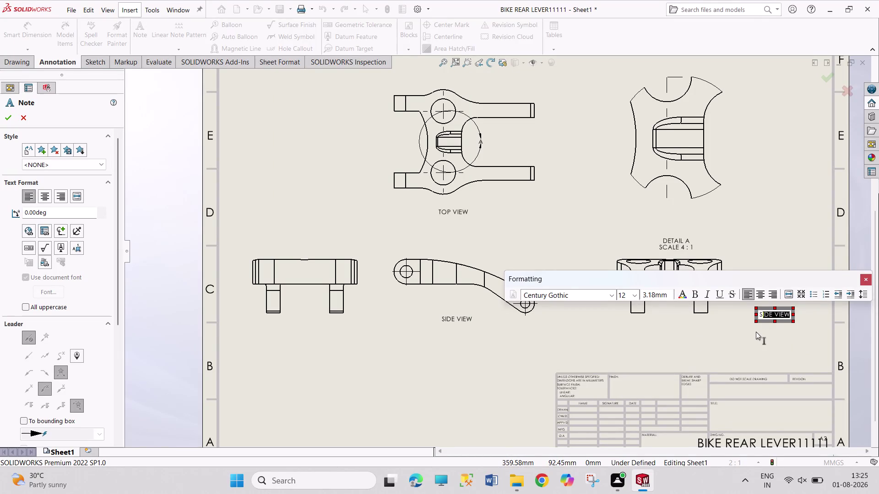
Replace SIDE with BACK SIDE in the lower-right note so it reads BACK SIDE VIEW.
click(787, 316)
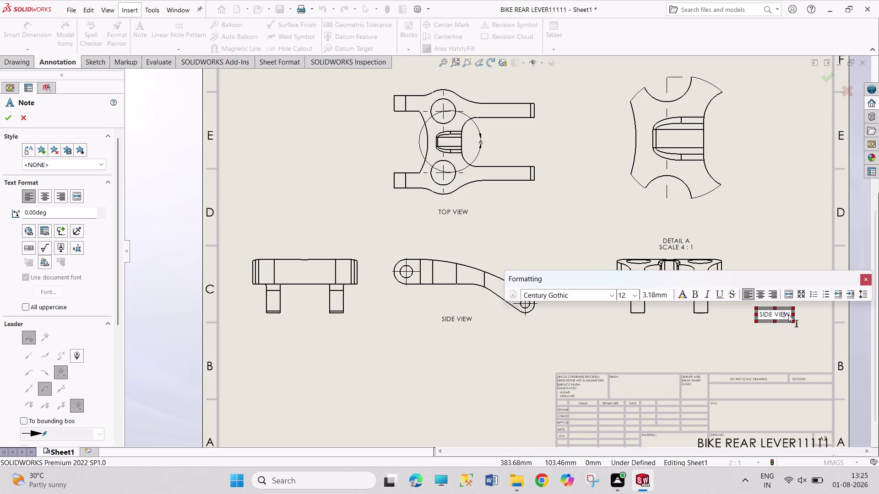
drag(789, 315, 775, 314)
click(774, 315)
drag(772, 315, 755, 314)
text(BAC)
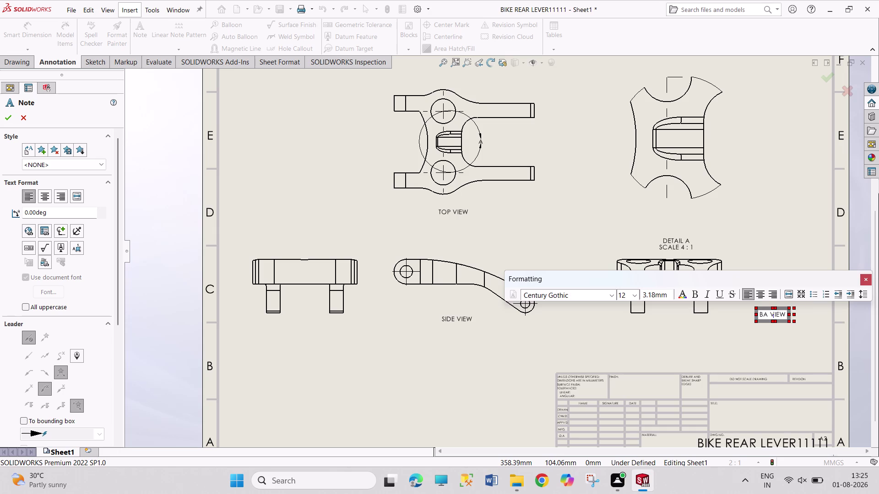
text(K)
key(space)
text(SI)
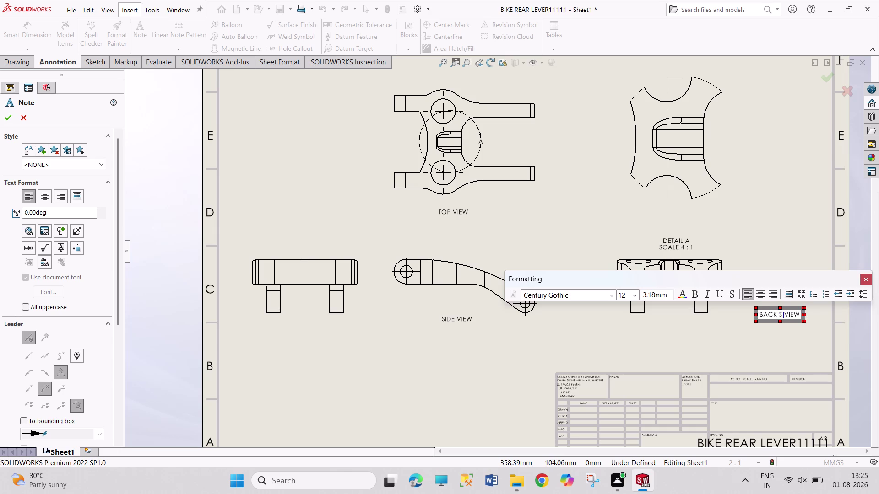
text(DE)
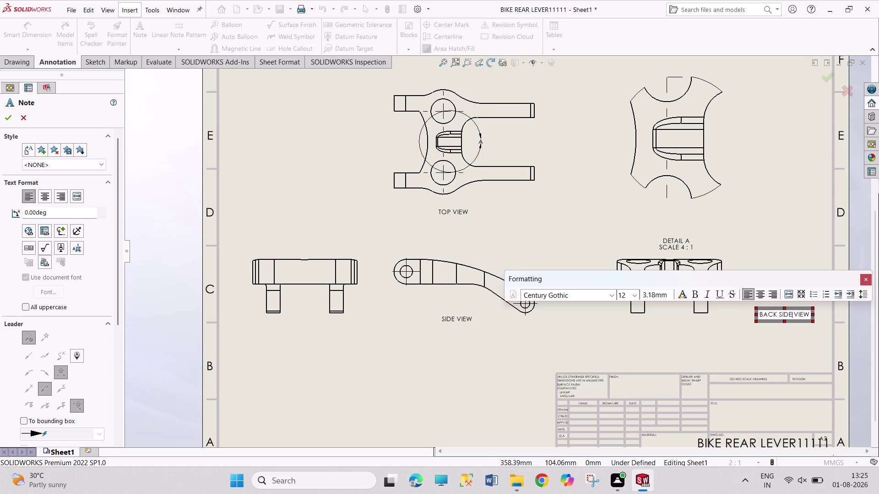
click(301, 334)
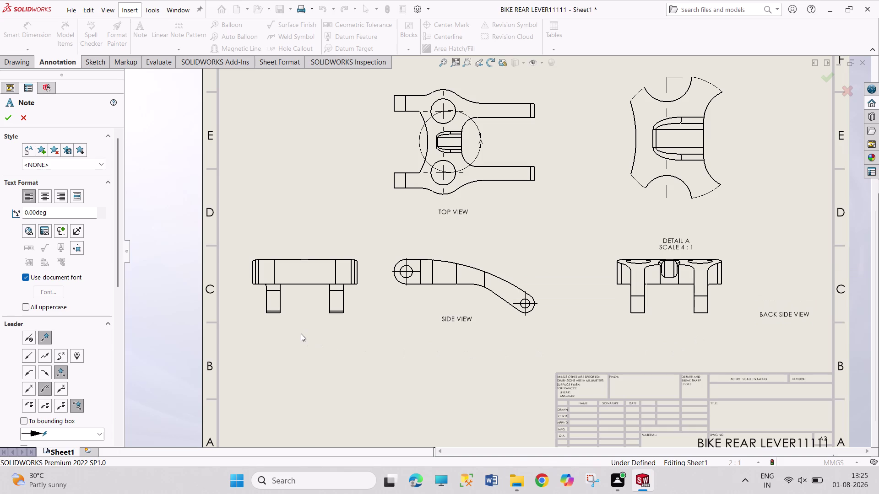
Change the note under the lower-left view to read FRONT VIEW.
click(296, 330)
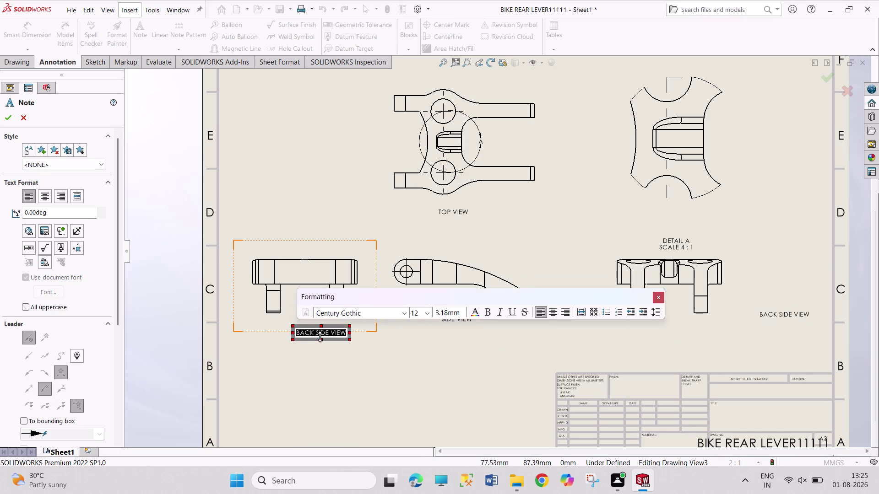
drag(326, 332, 291, 333)
drag(328, 331, 286, 337)
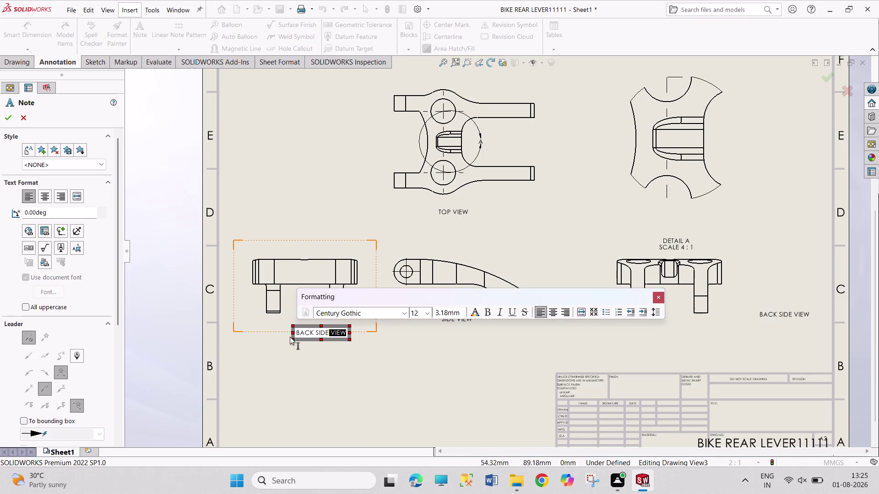
drag(327, 332, 291, 333)
text(FRON)
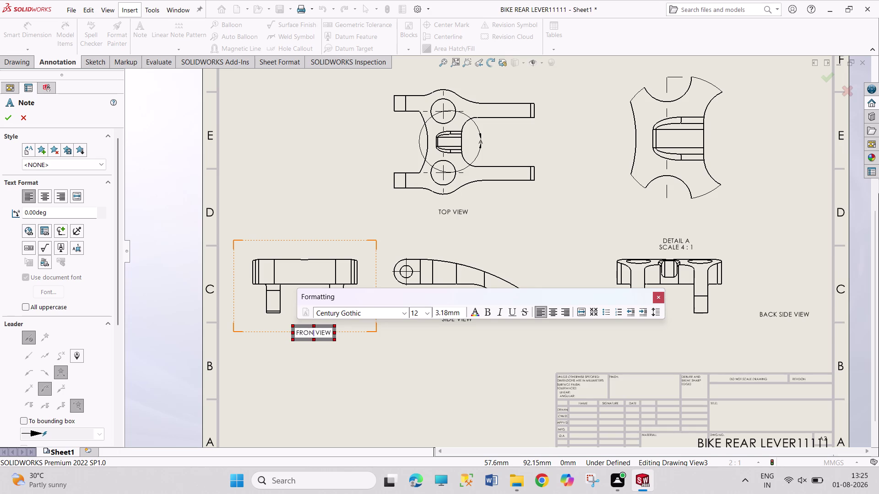
text(T)
click(708, 331)
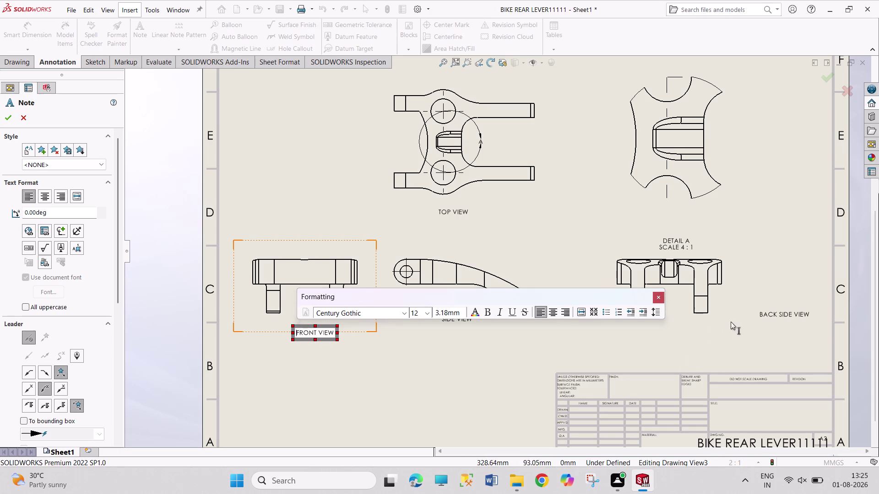
Delete the BACK SIDE VIEW note and the leftover note at the right.
right_click(780, 316)
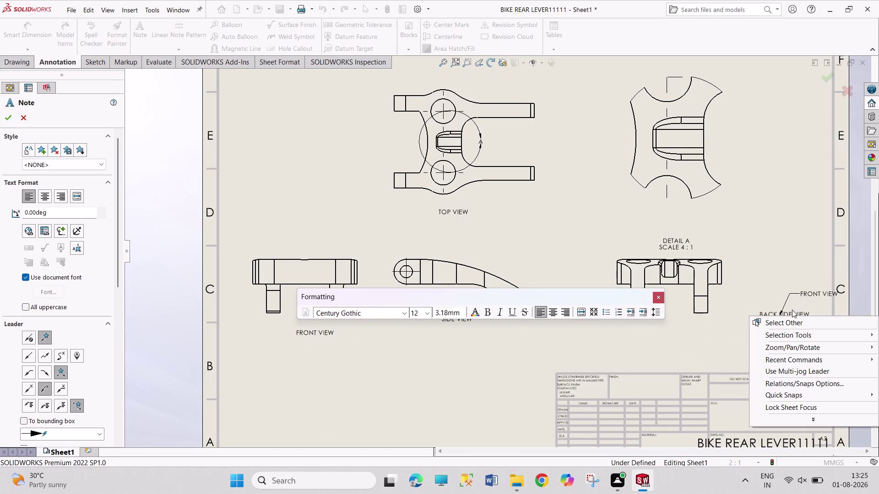
click(781, 292)
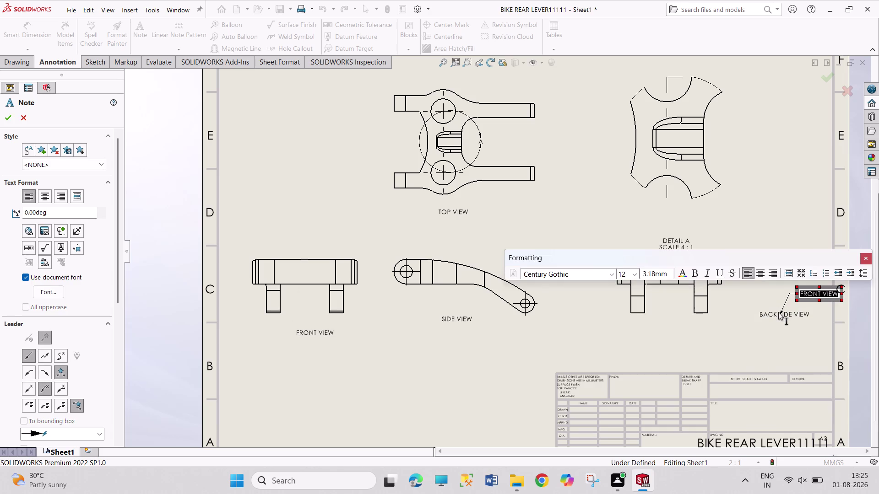
key(Escape)
key(Escape)
right_click(806, 295)
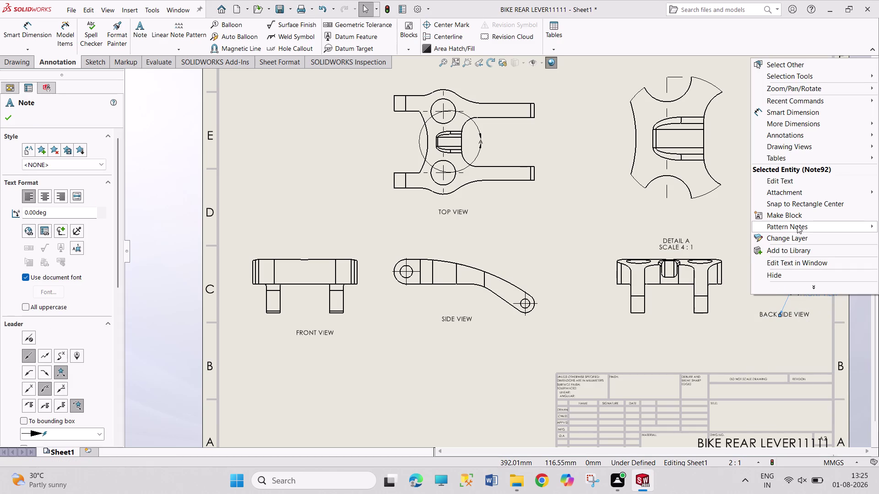
click(779, 312)
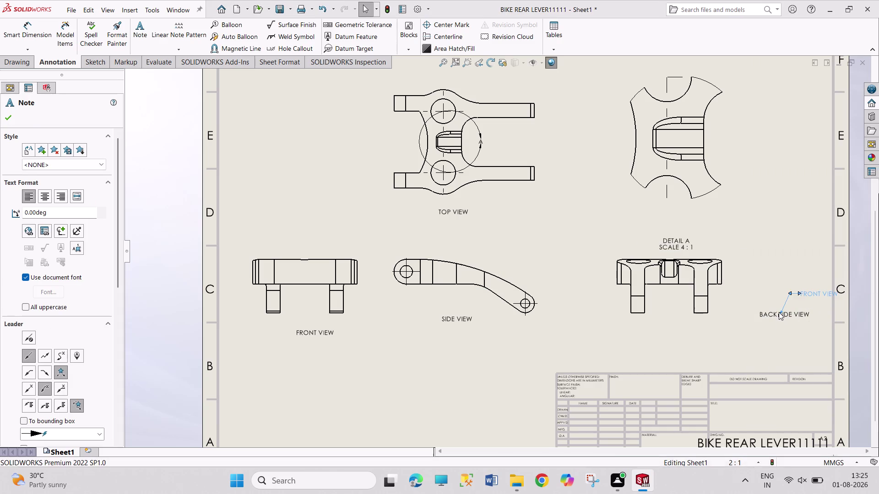
key(Delete)
click(809, 294)
key(Delete)
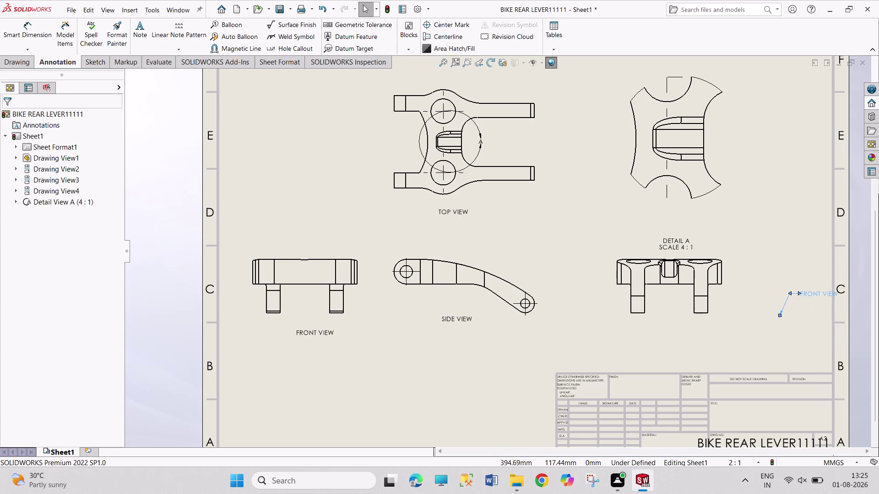
Delete the stray FRONT VIEW note and the back projected view, confirming with Yes.
key(Delete)
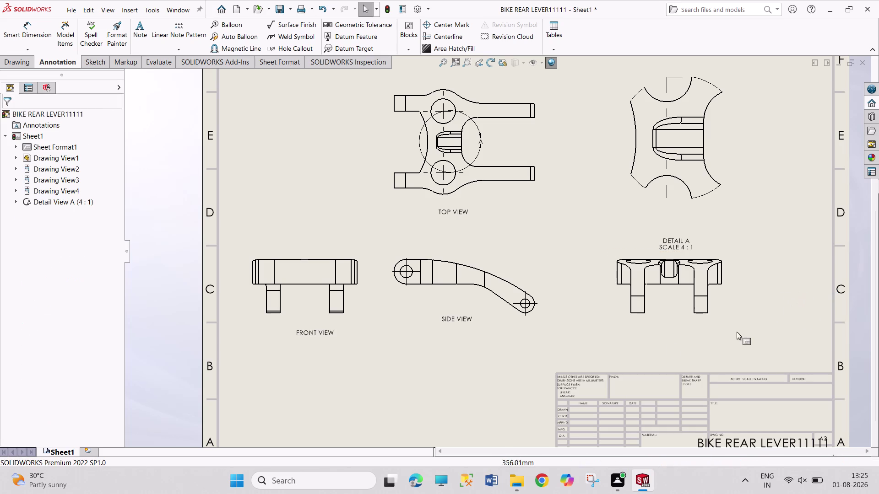
click(701, 278)
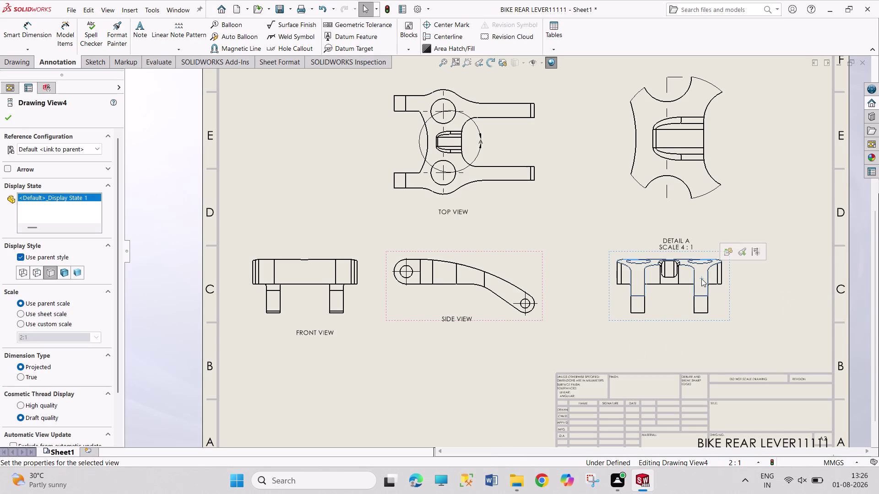
key(Delete)
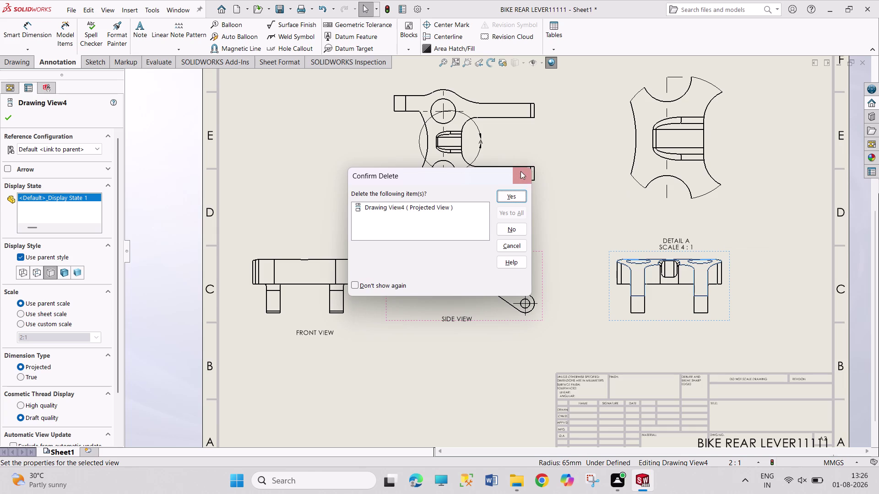
click(516, 197)
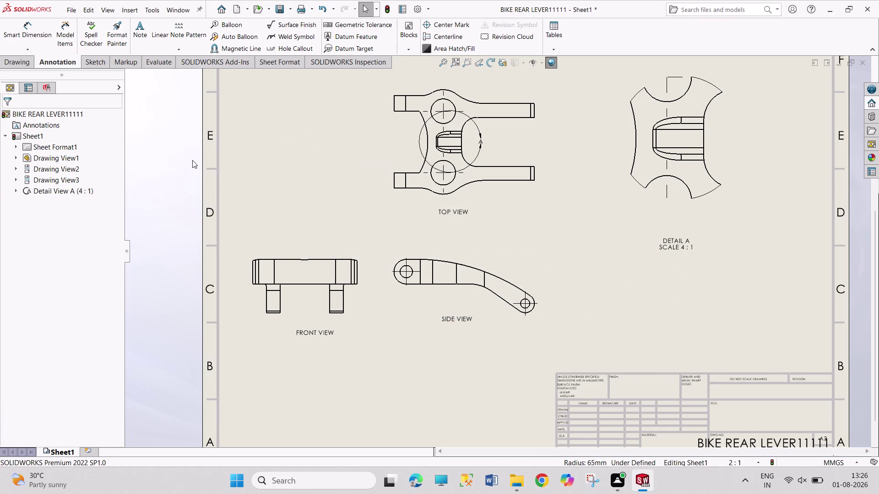
Drag Detail View A down into the open lower-right area of the sheet.
click(660, 162)
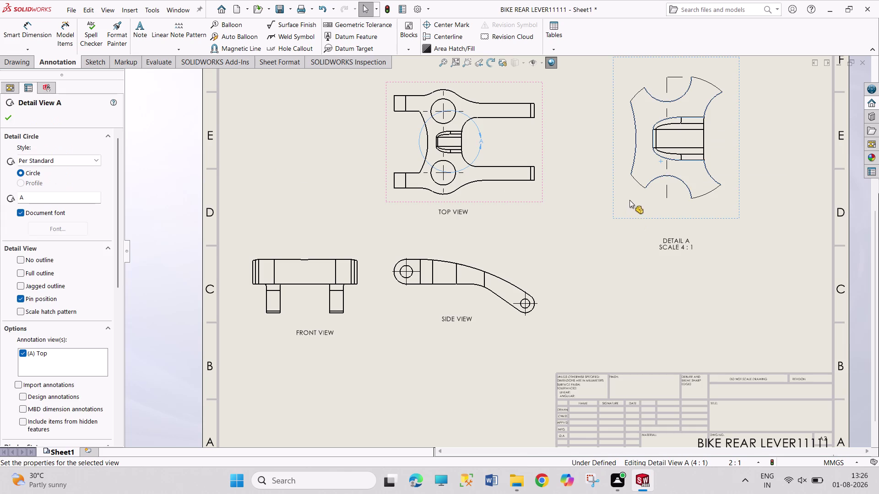
drag(613, 216, 637, 335)
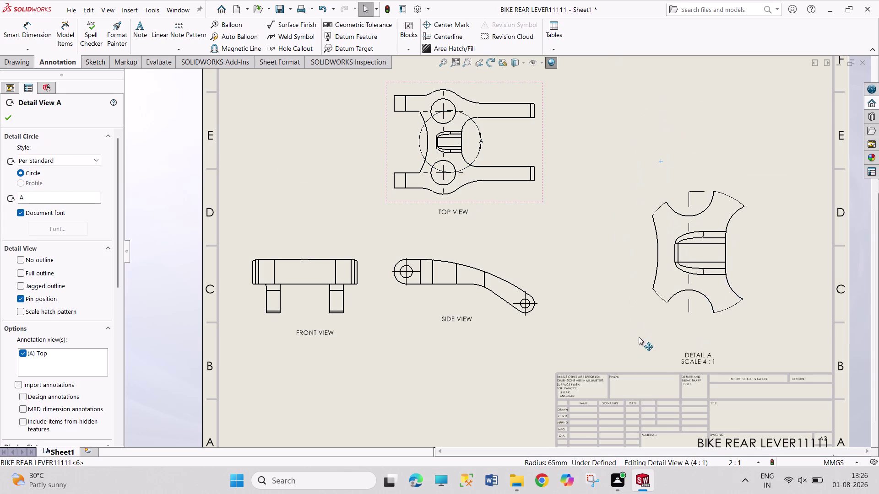
drag(637, 334, 637, 325)
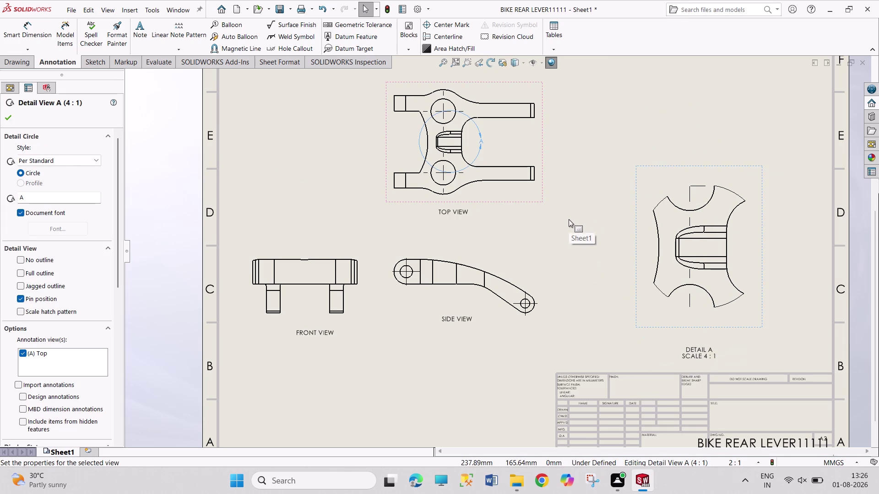
click(569, 219)
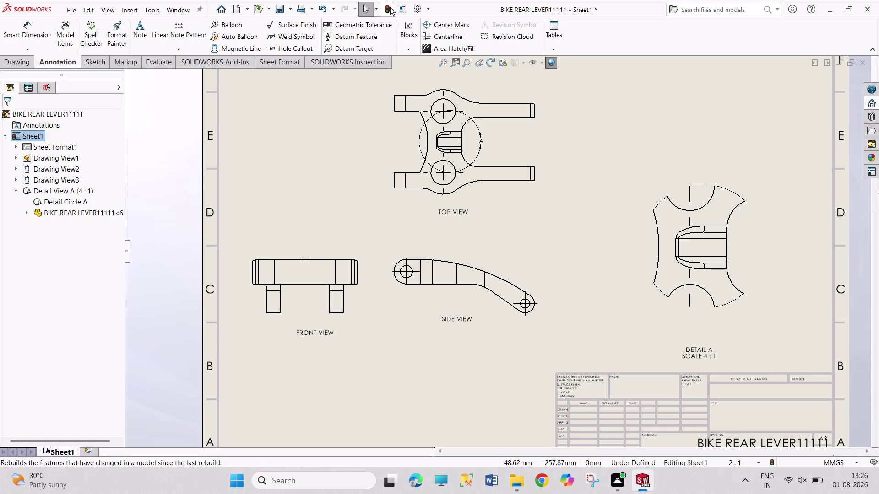
click(21, 62)
click(46, 35)
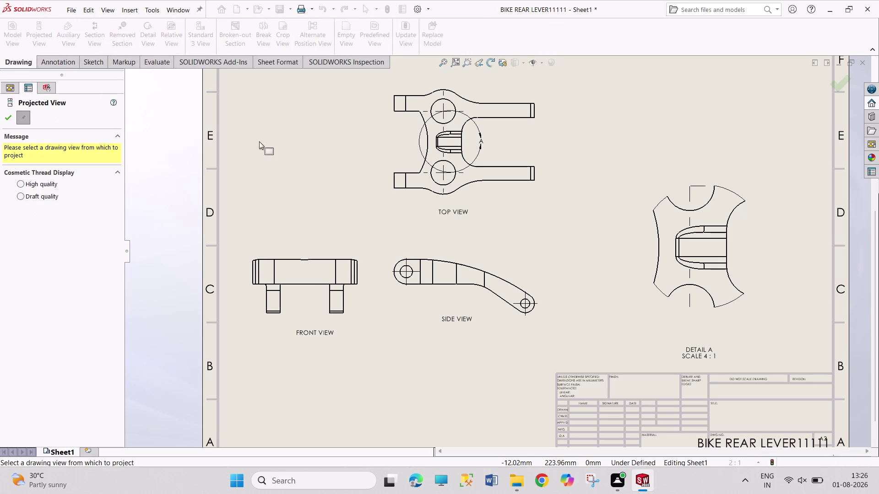
Project an isometric view from the top view and place it as Drawing View6.
click(505, 144)
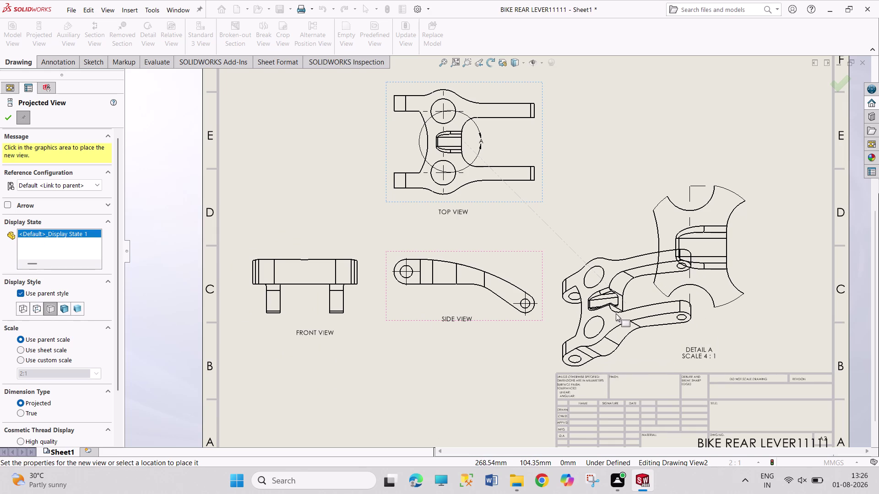
click(616, 313)
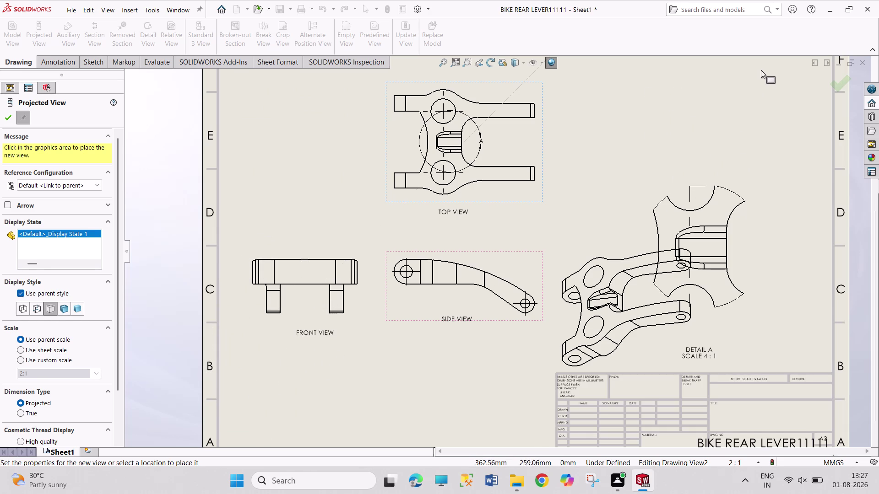
scroll(up, 3)
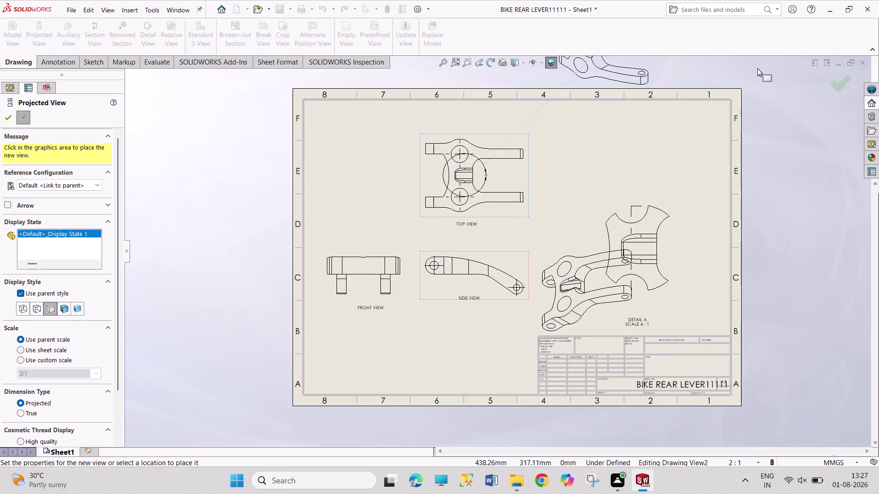
scroll(up, 3)
scroll(up, 3)
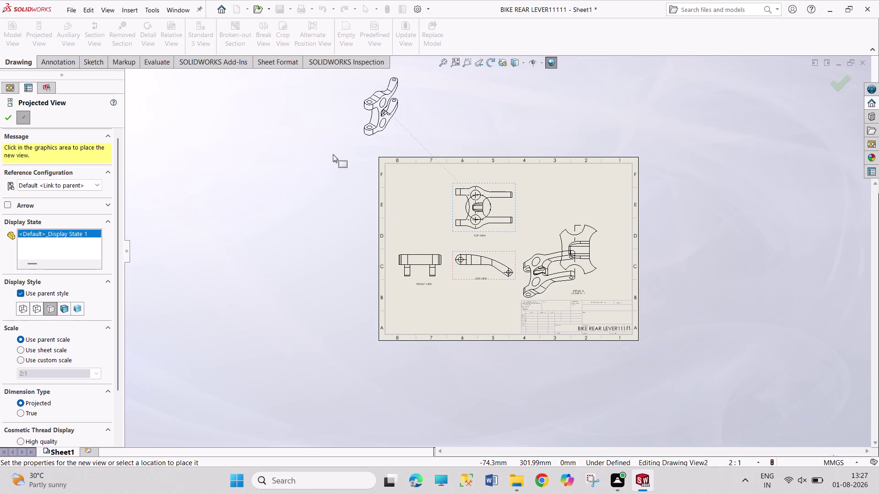
key(Escape)
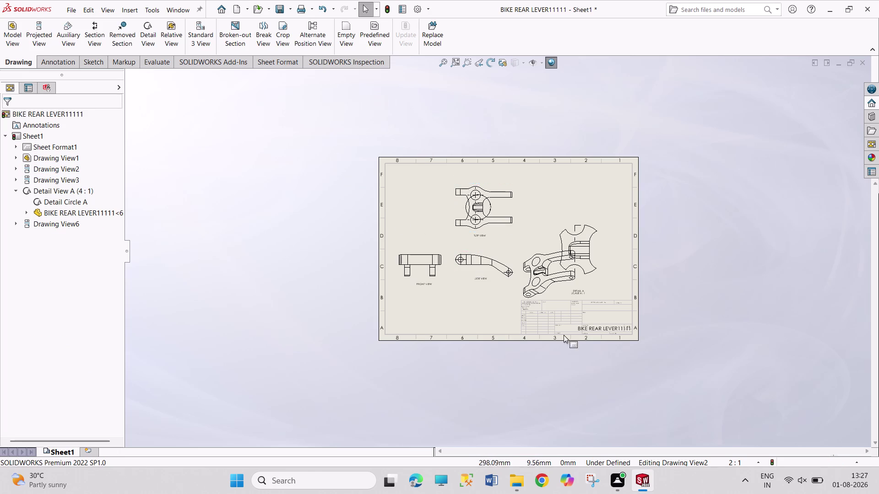
Move the isometric view to the top-right corner with Detail A clear below it.
scroll(down, 3)
click(535, 243)
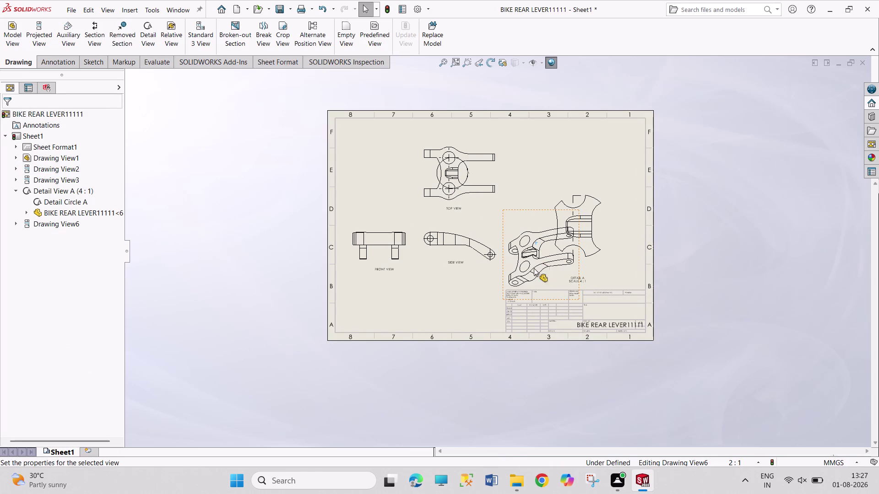
drag(506, 288, 537, 205)
drag(503, 266, 550, 167)
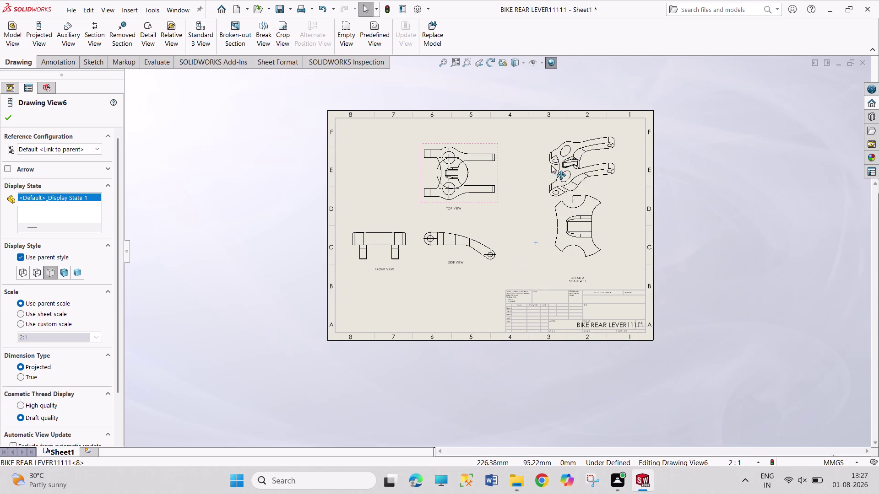
drag(550, 167, 544, 168)
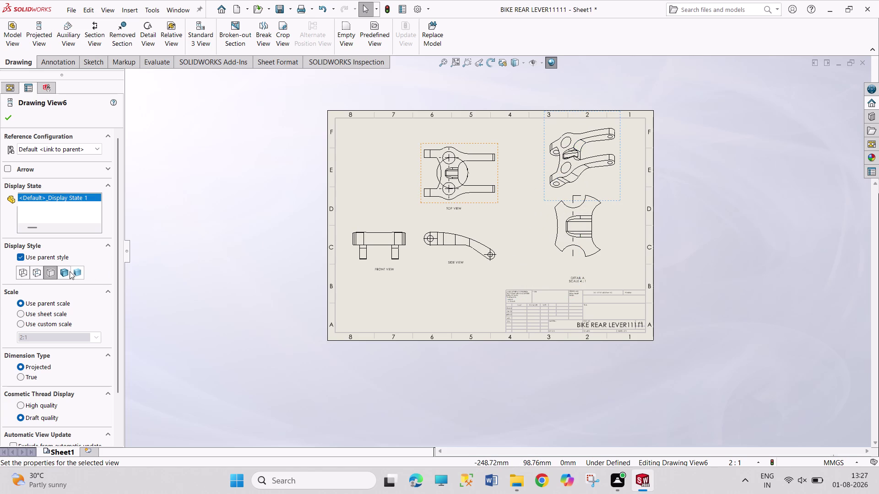
Set the isometric view's display style to Shaded With Edges.
click(66, 272)
click(247, 301)
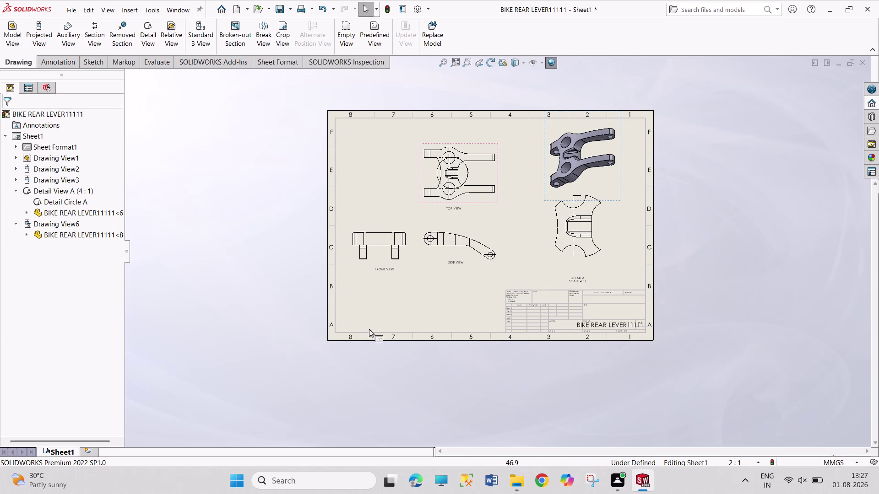
key(Escape)
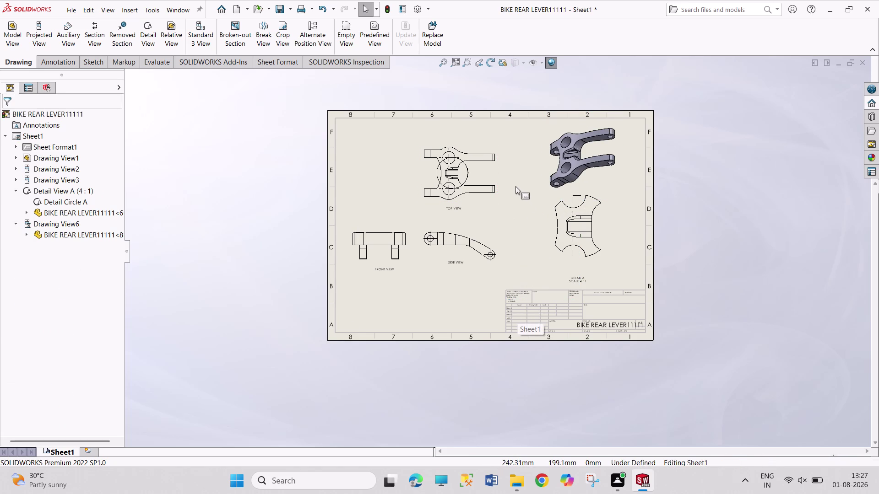
scroll(down, 3)
scroll(down, 3)
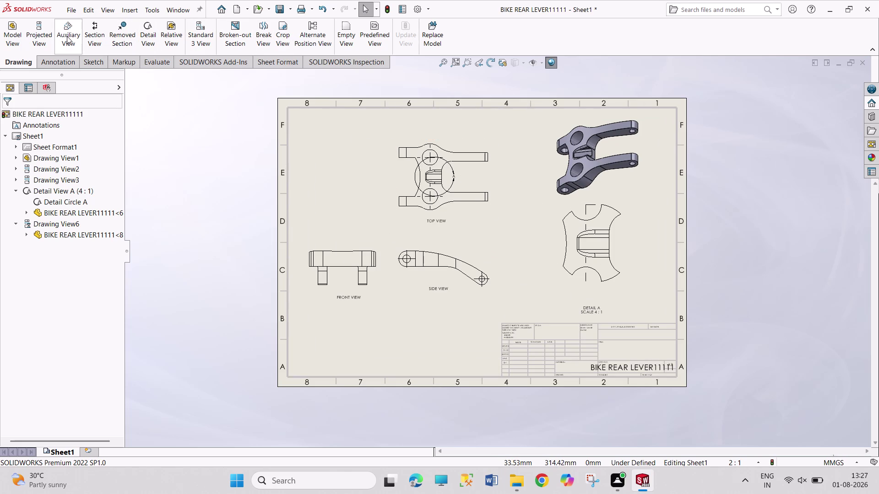
click(48, 60)
Dimension the upper arm's end edge on the top view as 5.00.
click(35, 35)
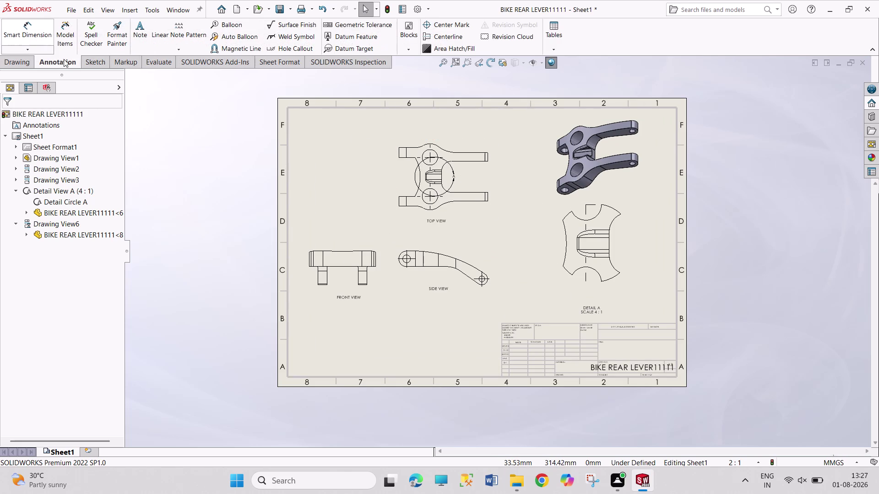
scroll(down, 3)
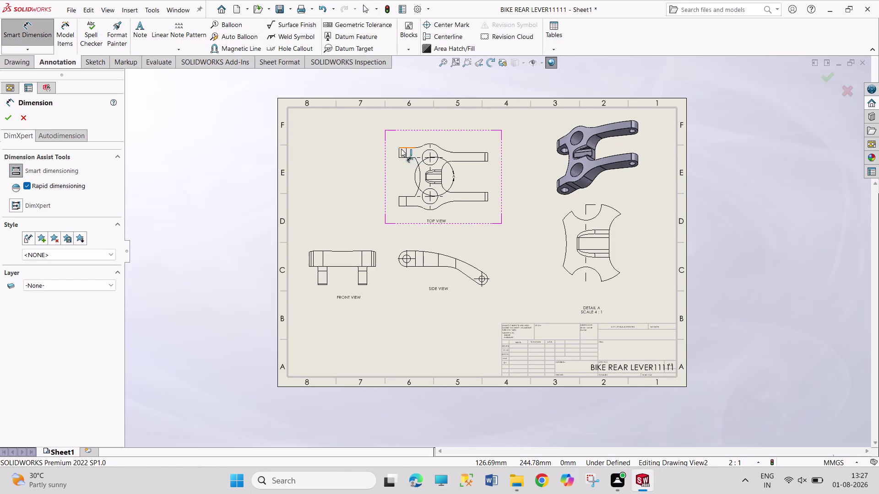
scroll(down, 3)
click(420, 180)
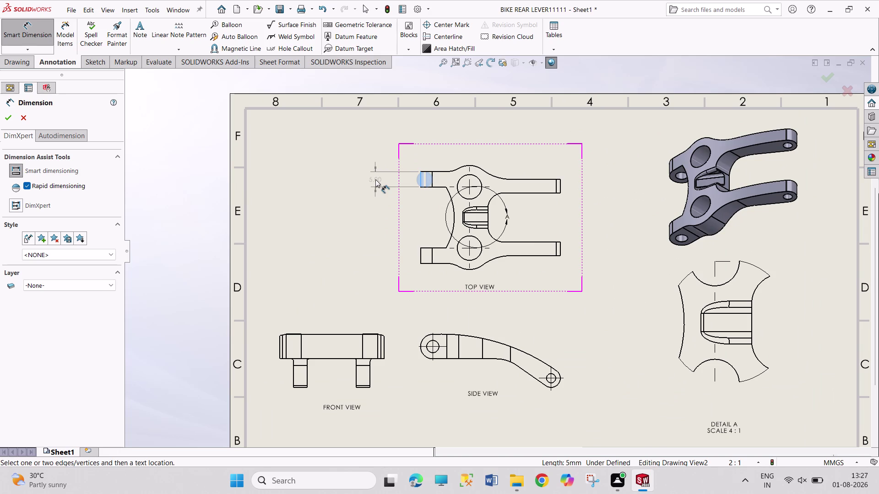
click(374, 179)
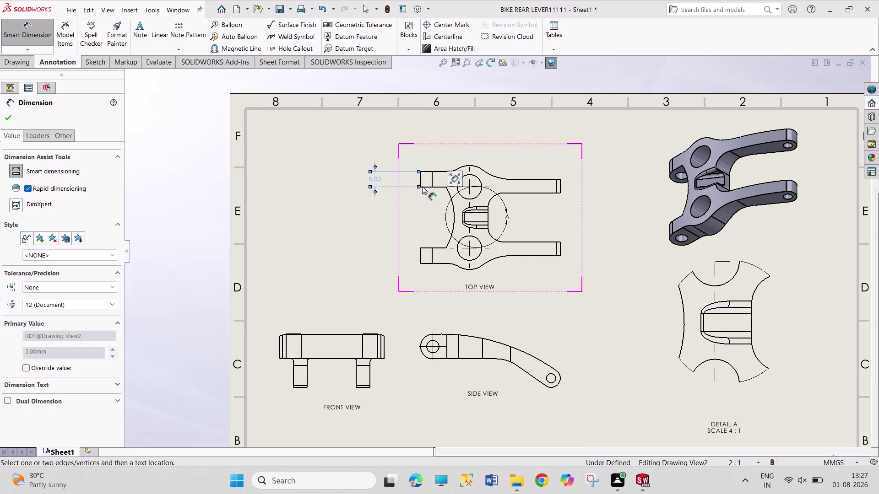
click(420, 187)
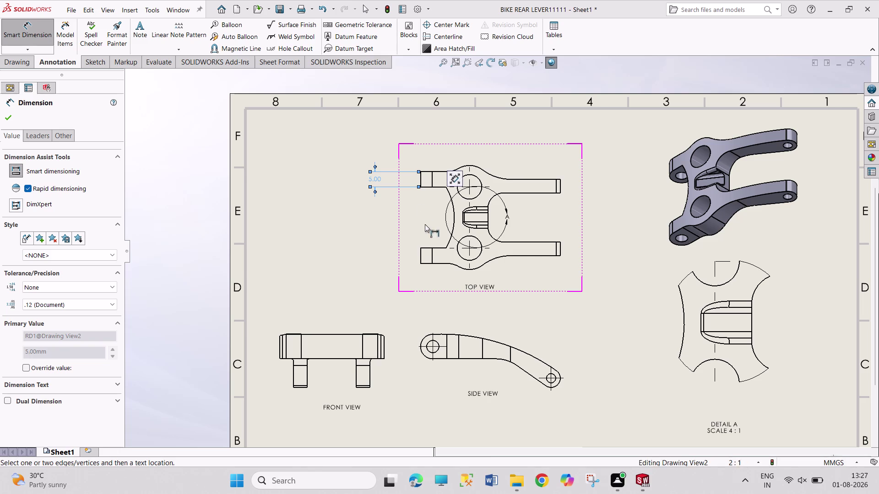
click(422, 247)
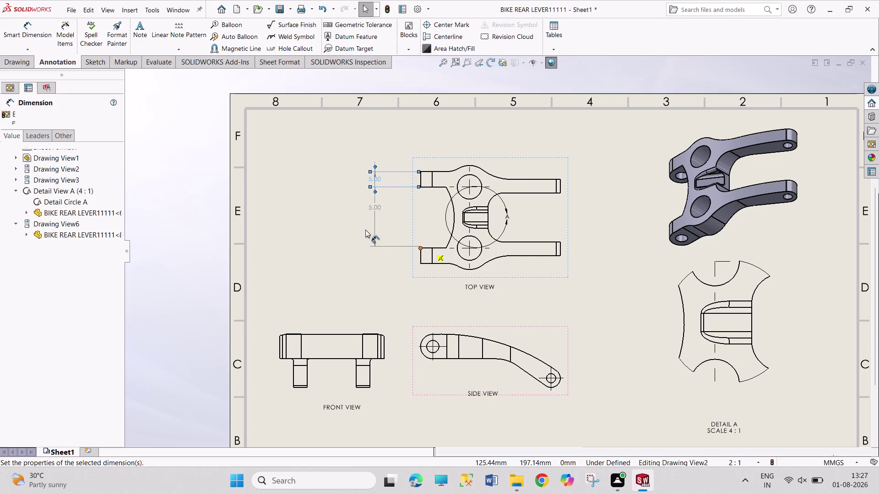
key(Escape)
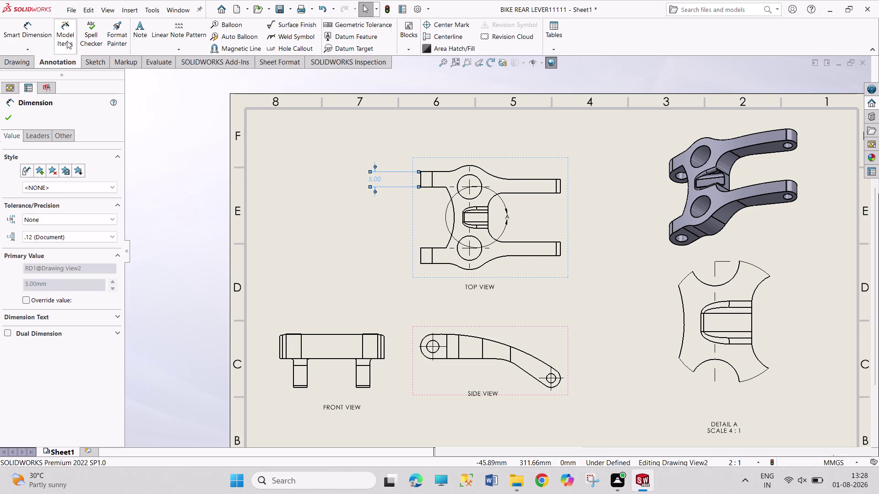
Add the 20.00 arm spacing and R20.00 central arc radius dimensions to the top view.
click(33, 30)
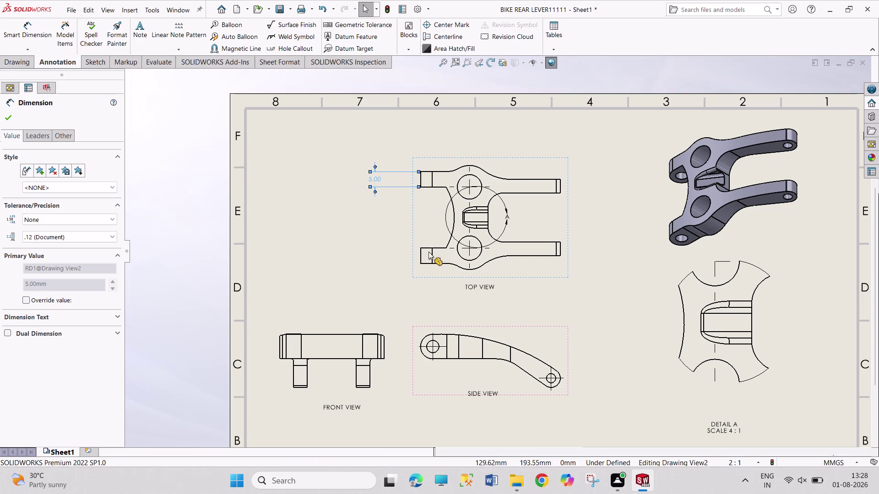
click(428, 248)
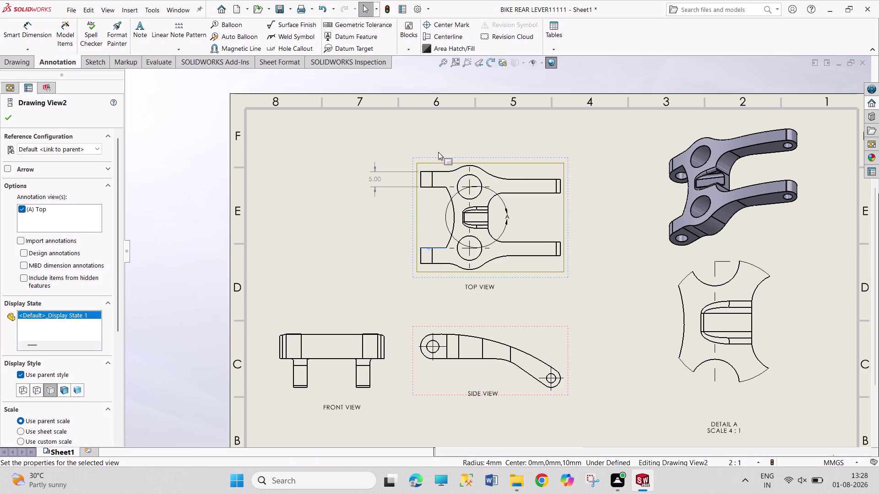
click(436, 187)
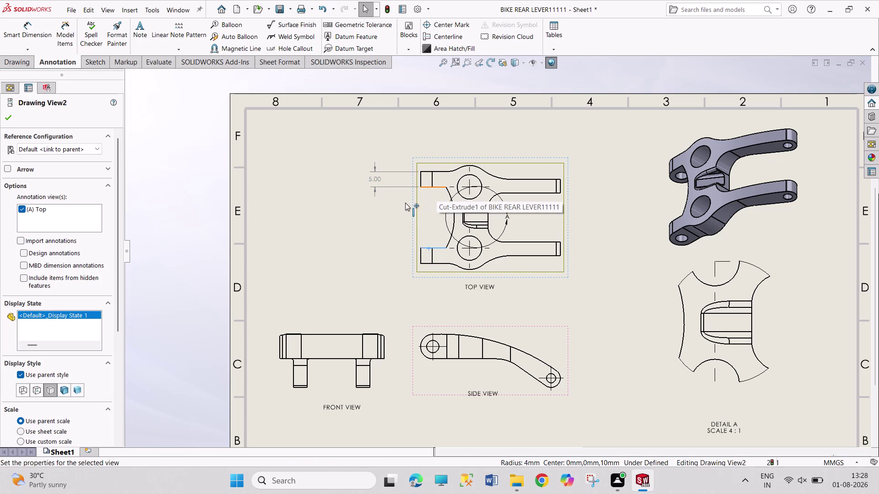
click(439, 248)
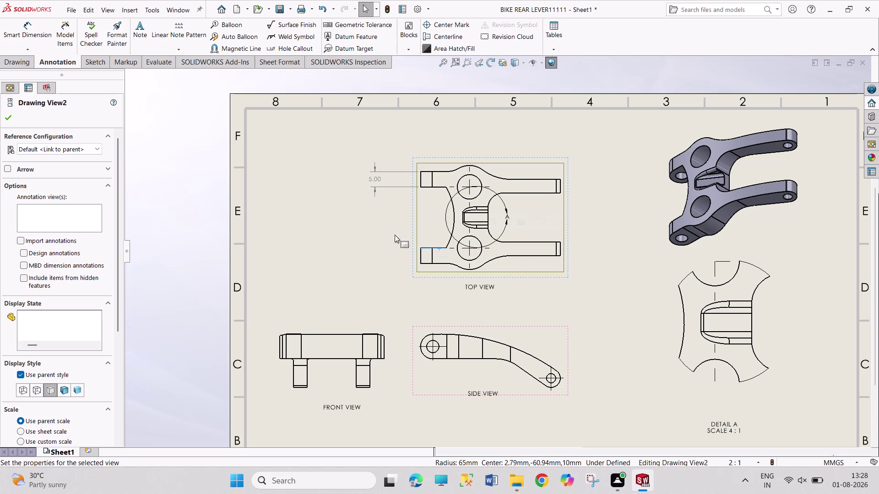
click(23, 36)
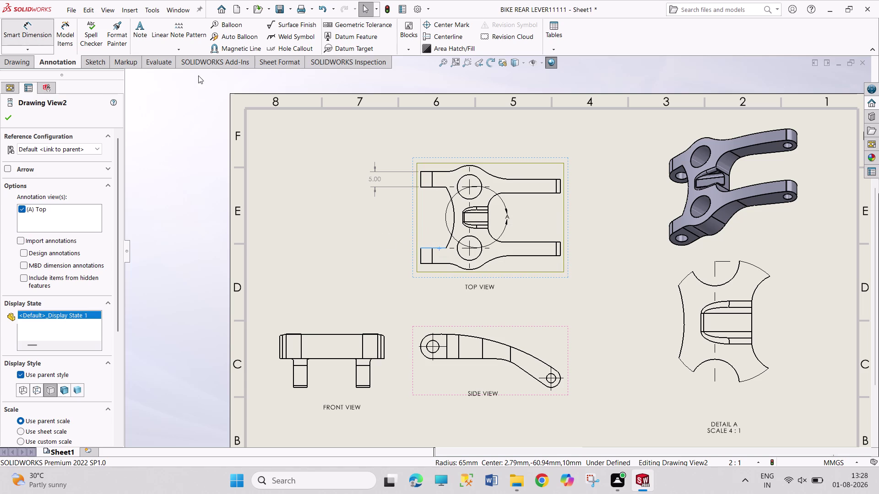
click(429, 188)
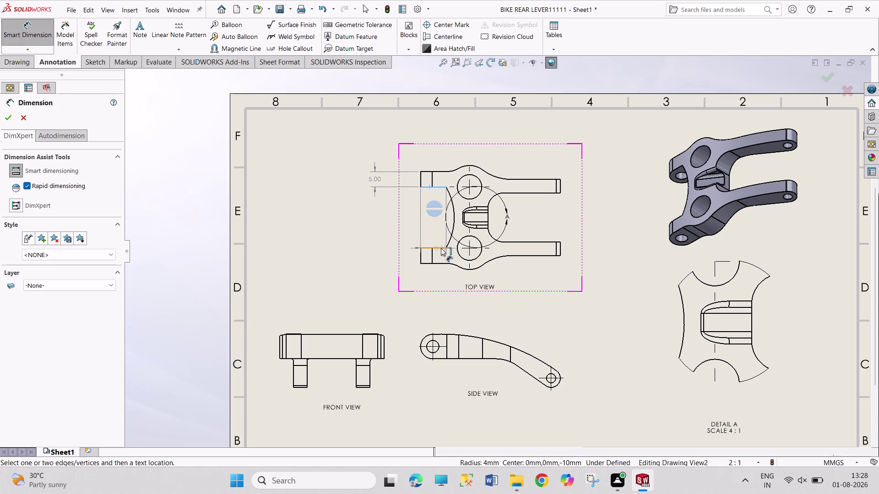
click(441, 249)
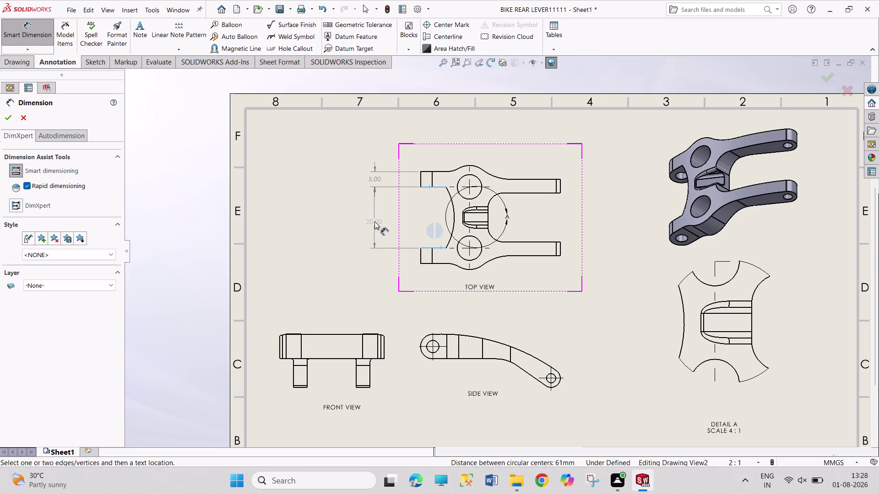
click(375, 222)
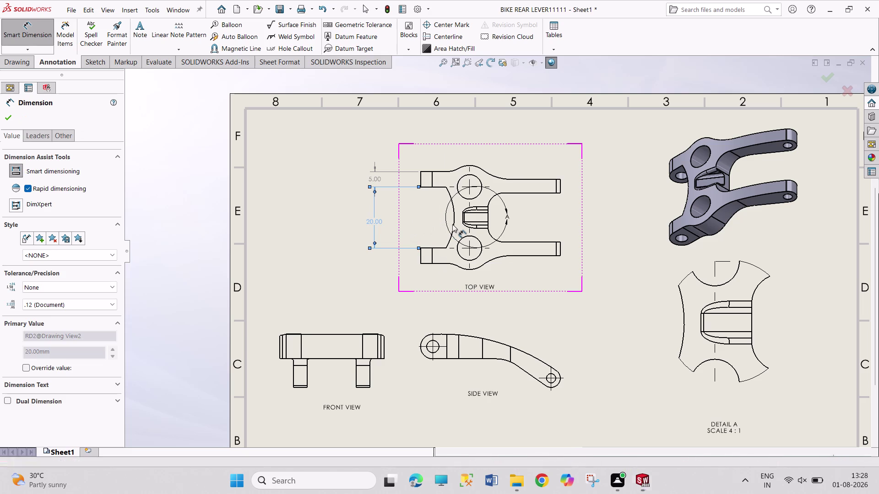
click(455, 216)
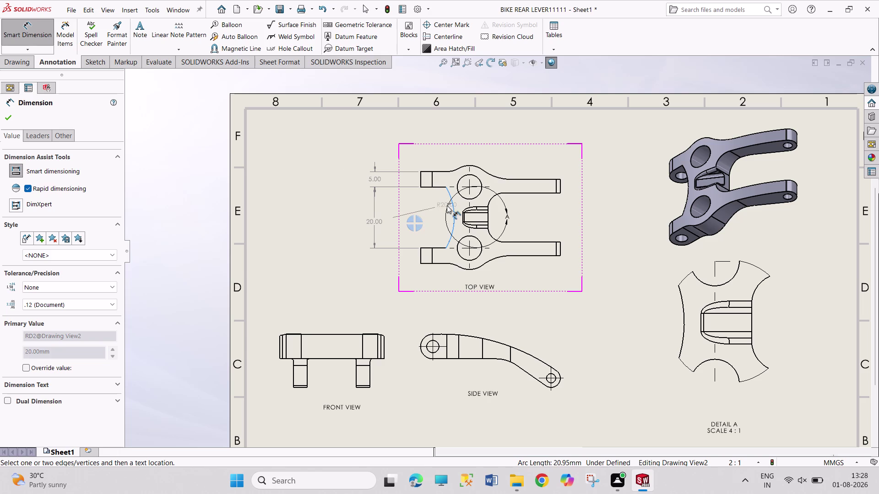
click(431, 208)
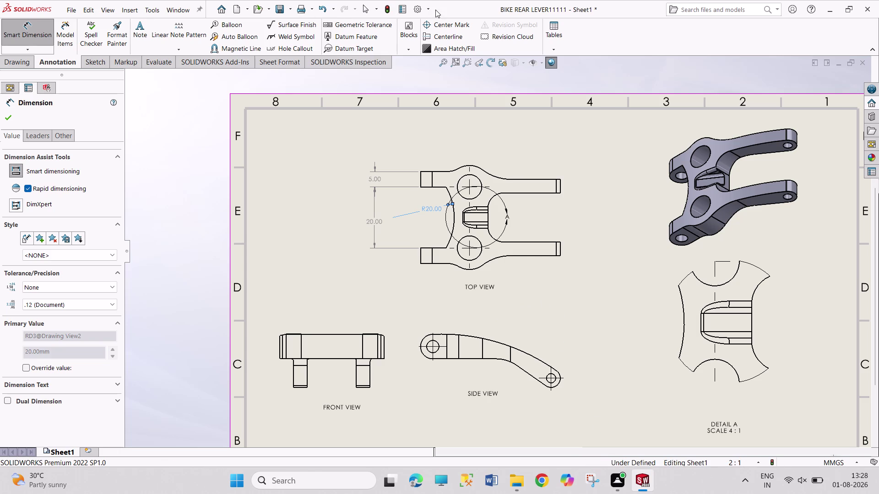
click(178, 4)
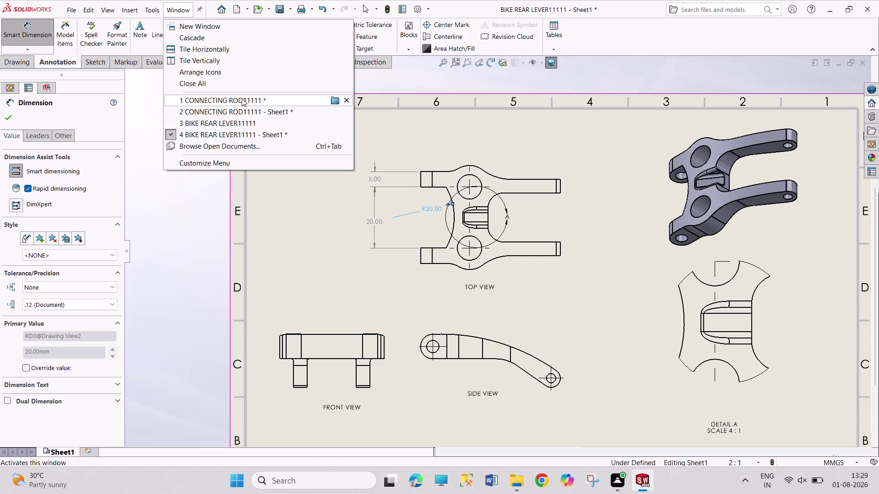
Switch to the BIKE REAR LEVER11111 part and start Sketch8 on its flat side face.
click(256, 123)
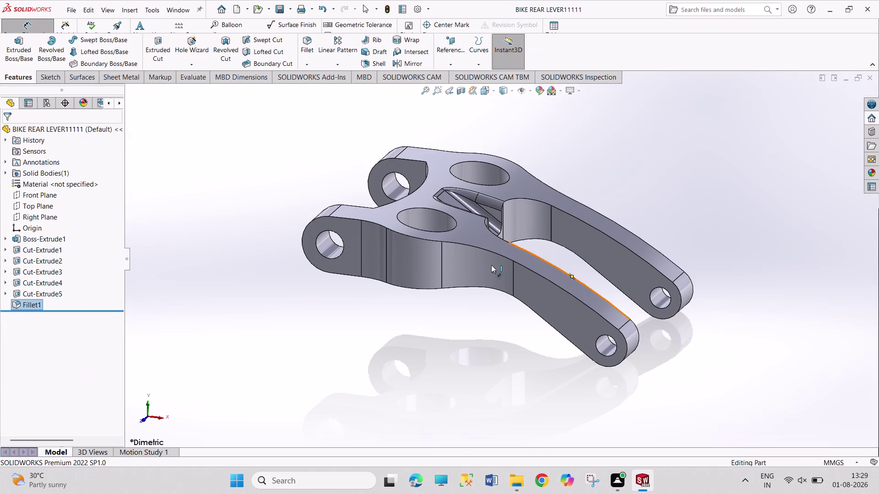
middle_drag(608, 283, 498, 303)
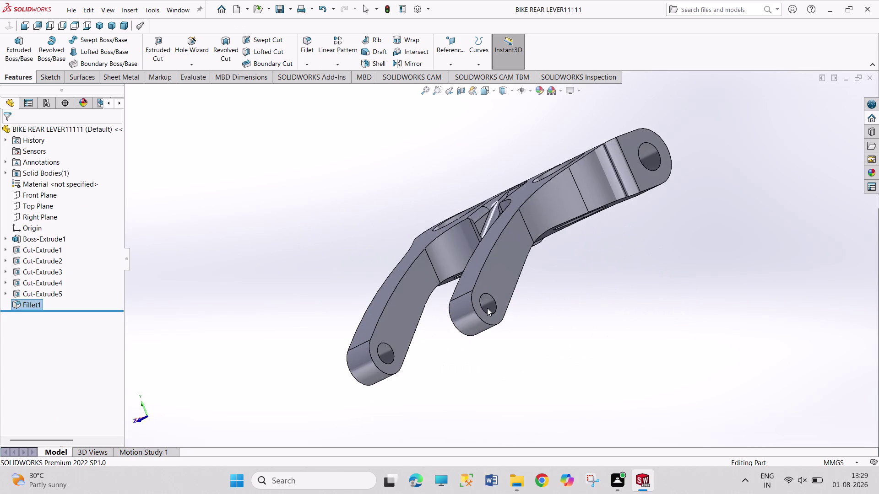
click(418, 313)
click(410, 307)
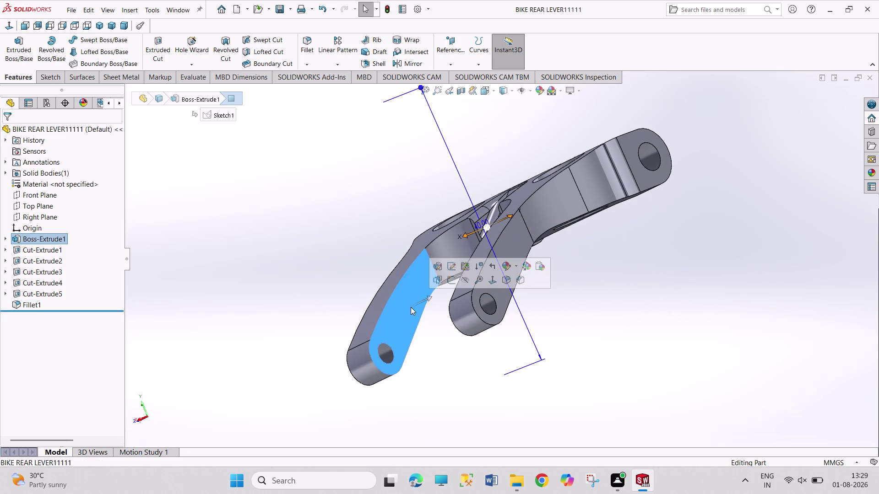
click(452, 281)
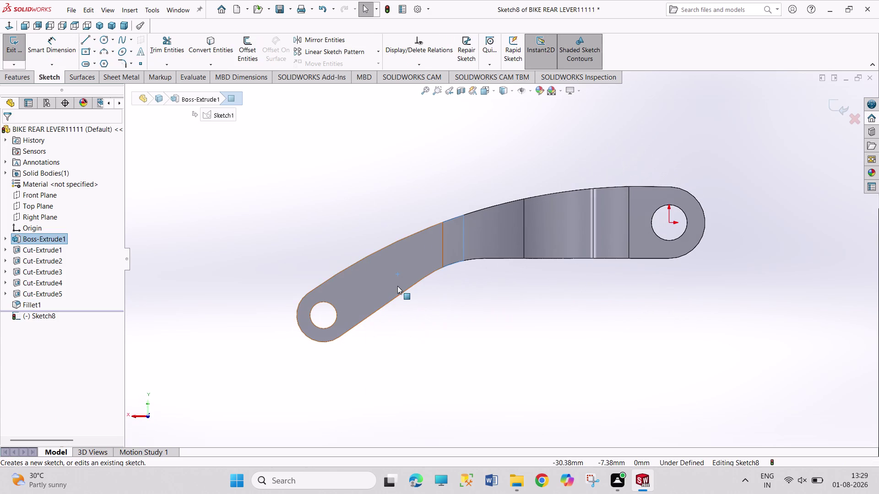
Sketch a line across the lever bend and an arc below it.
click(81, 41)
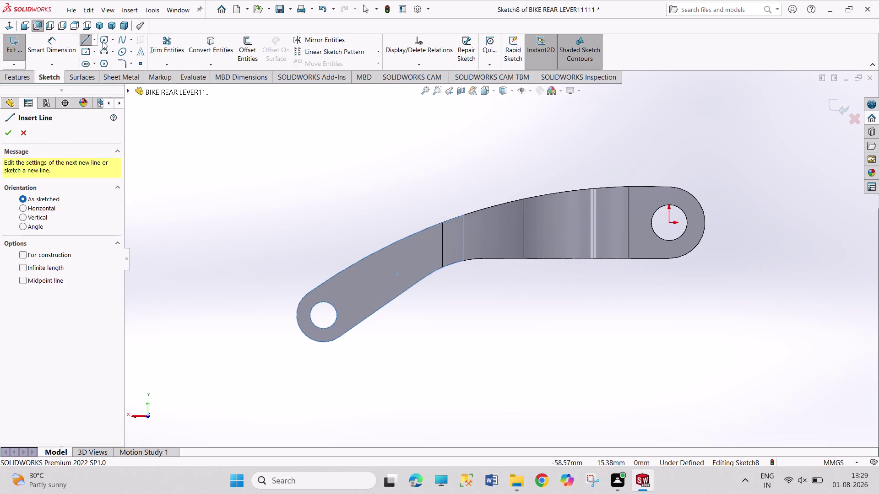
click(11, 25)
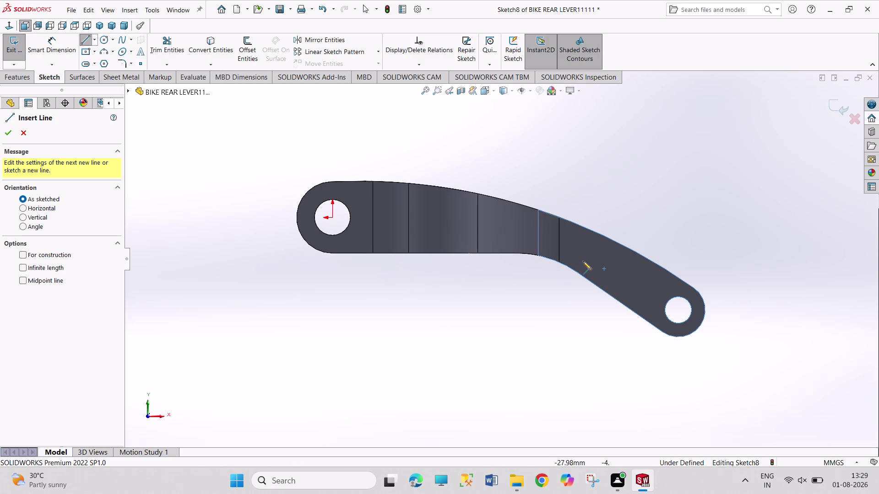
click(598, 287)
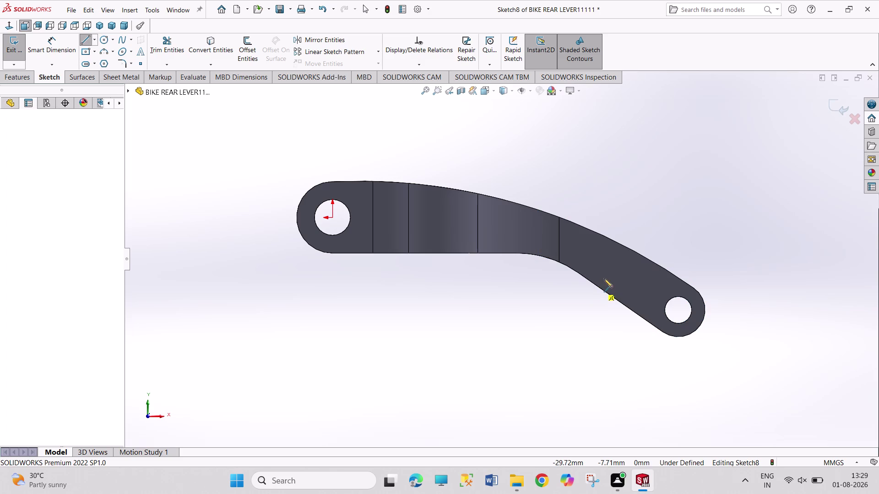
click(614, 271)
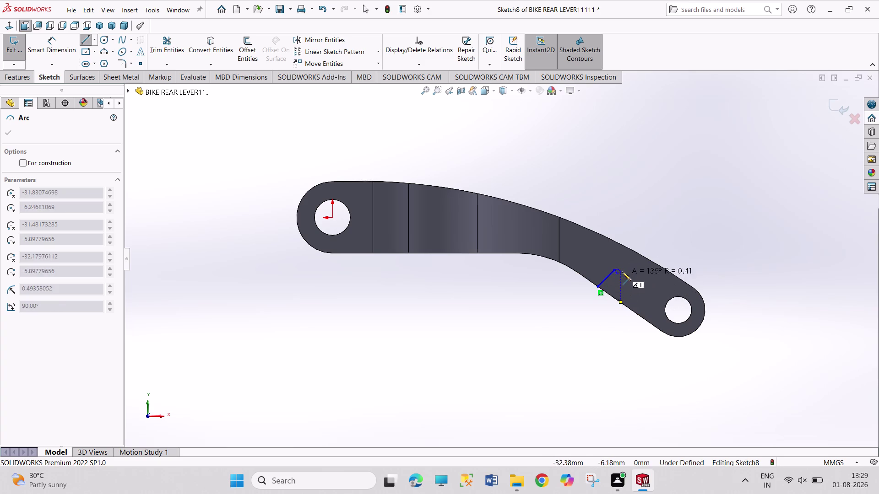
click(614, 297)
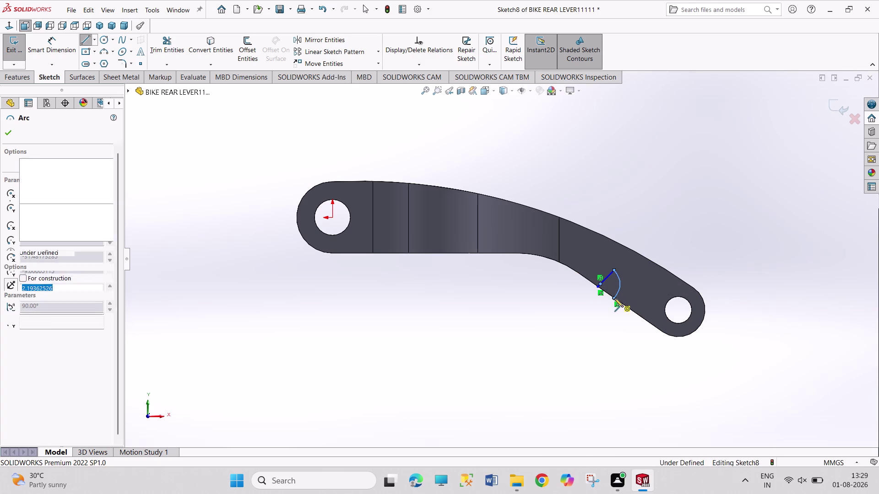
right_click(605, 321)
click(618, 331)
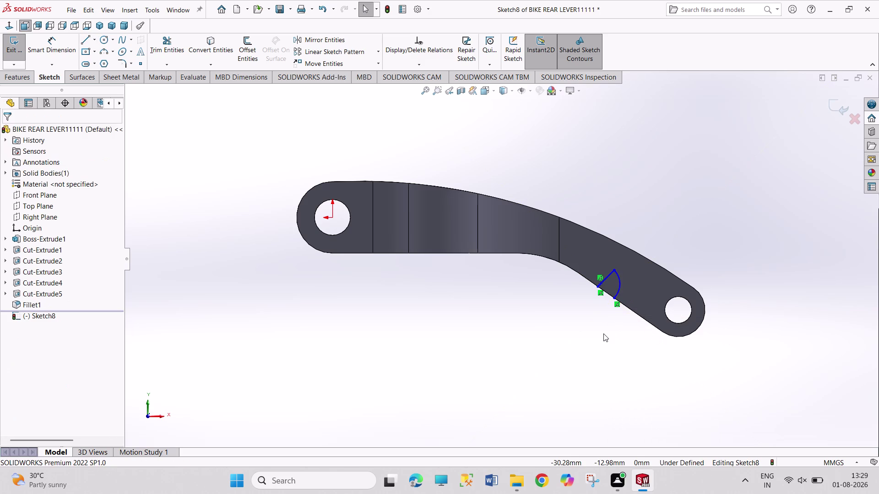
Add a closing line from the arc's end to complete the wedge outline.
click(82, 43)
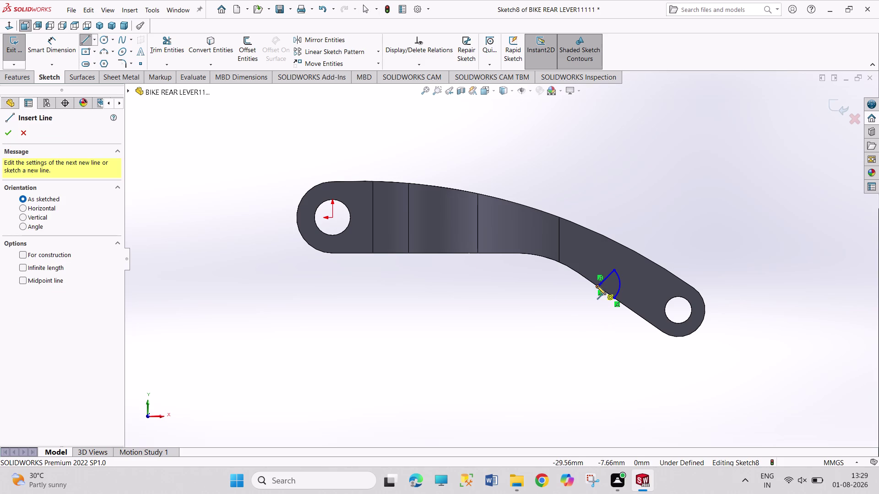
click(597, 286)
click(613, 299)
right_click(695, 230)
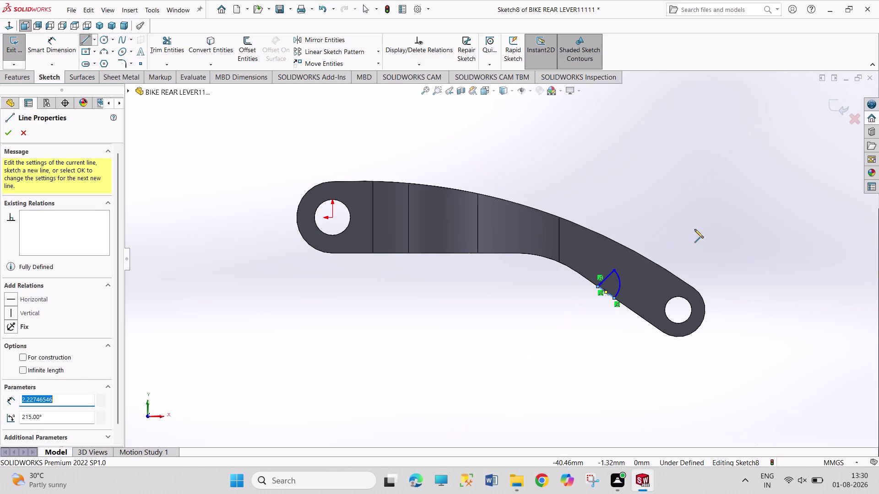
click(705, 234)
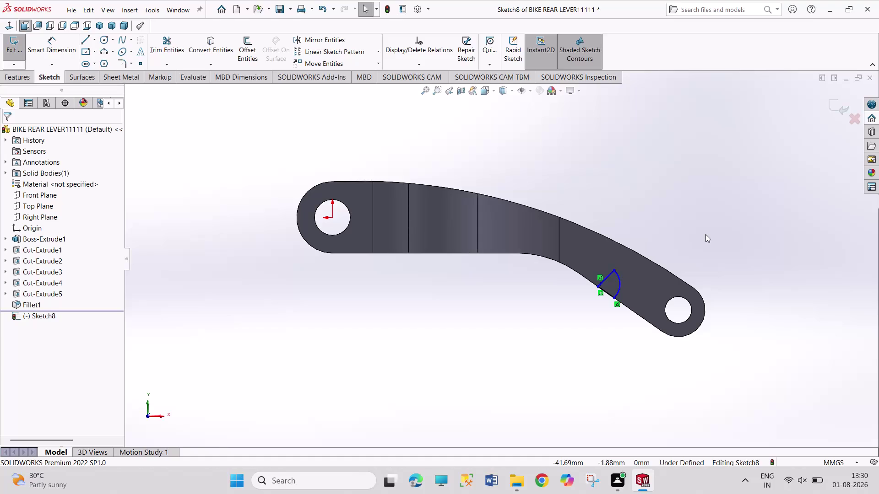
right_drag(705, 234, 685, 159)
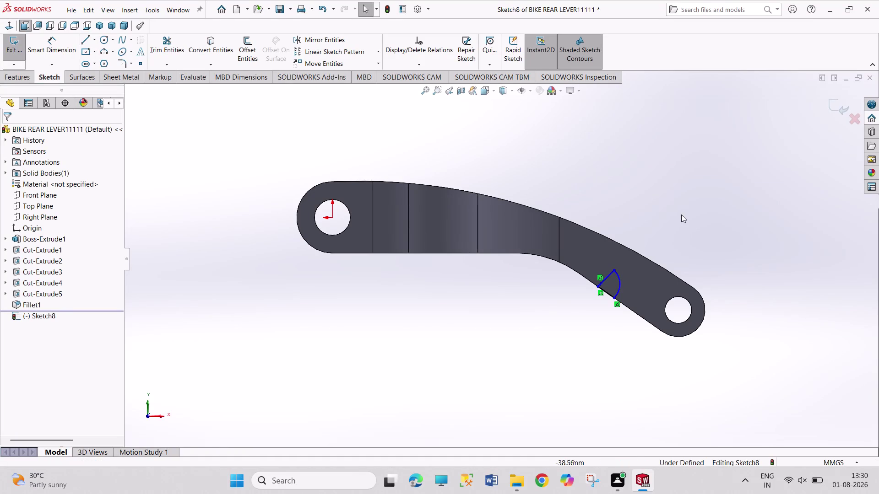
Dimension the wedge corner 5.61 mm vertically from the hole centre.
right_drag(682, 216, 680, 134)
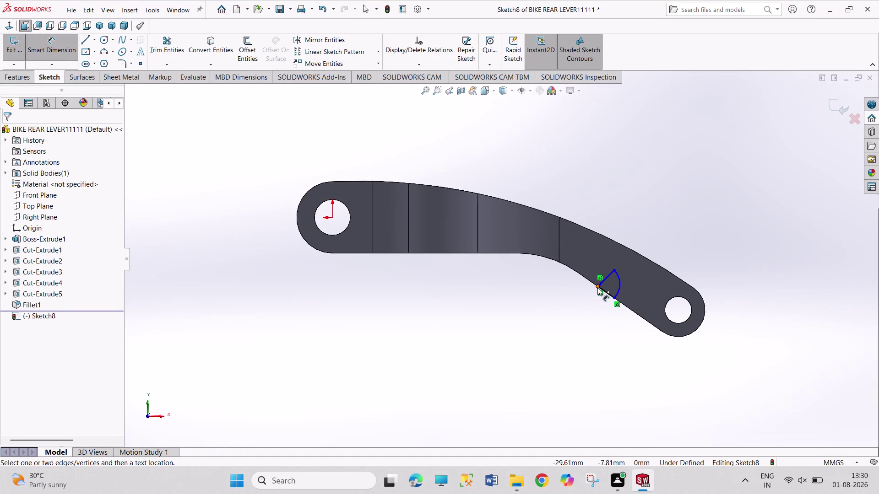
click(597, 287)
click(332, 218)
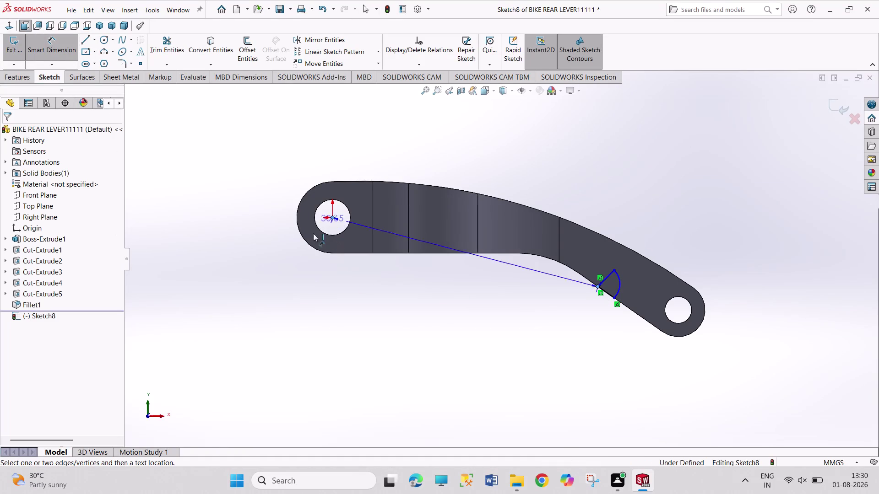
click(275, 245)
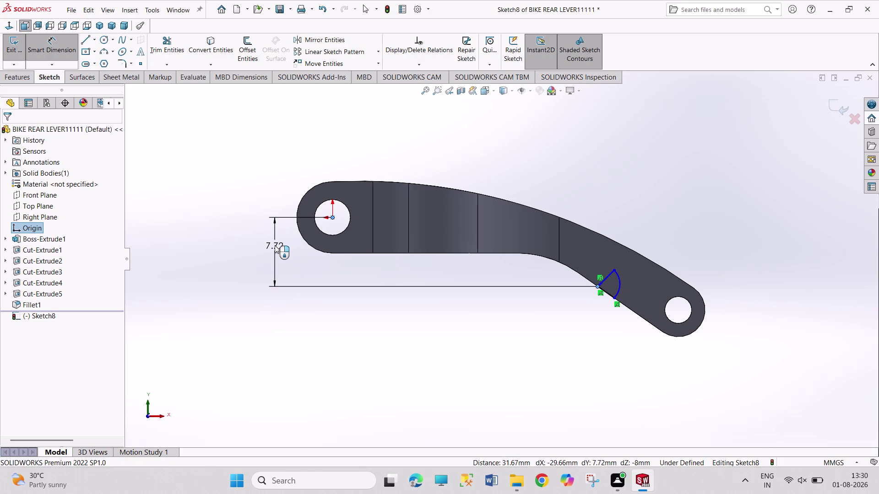
key(5)
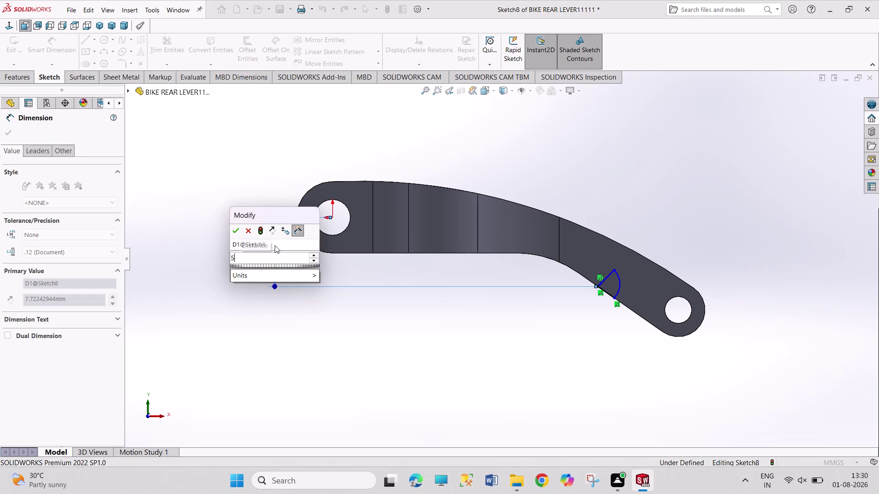
text(.61)
key(Return)
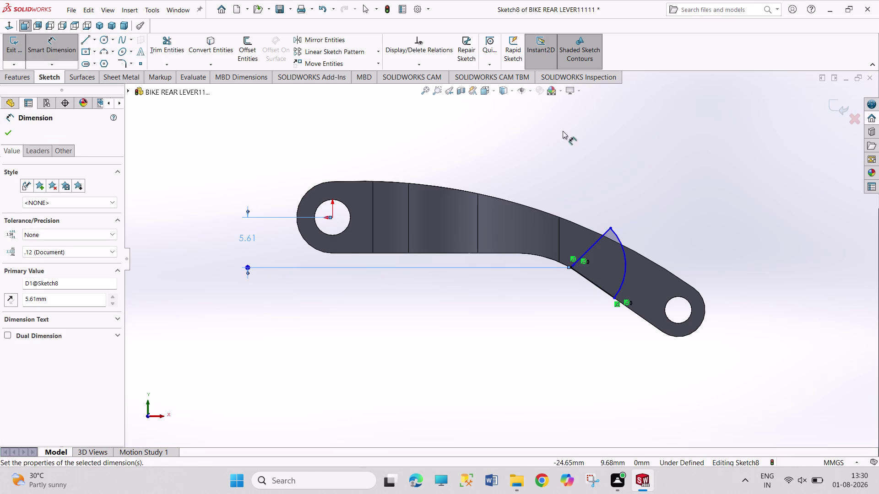
right_click(576, 130)
click(604, 165)
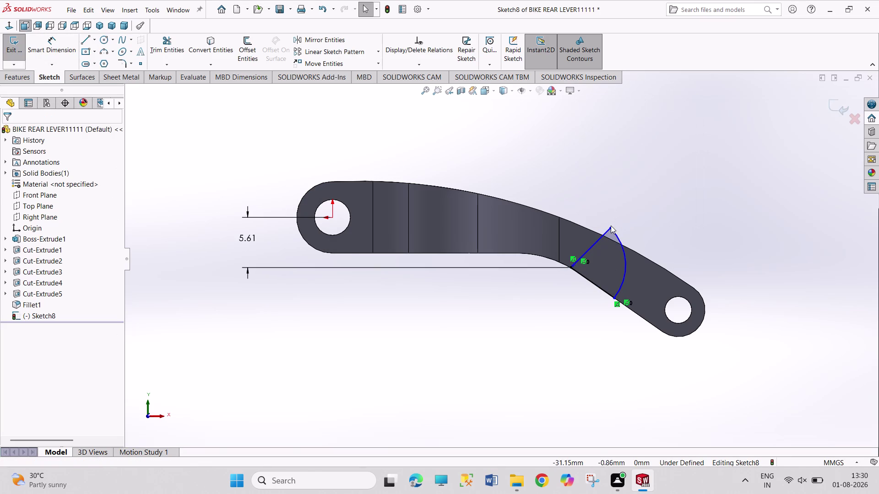
Drag the wedge's sketch points inward to shrink it, then exit Sketch8.
drag(610, 226, 608, 253)
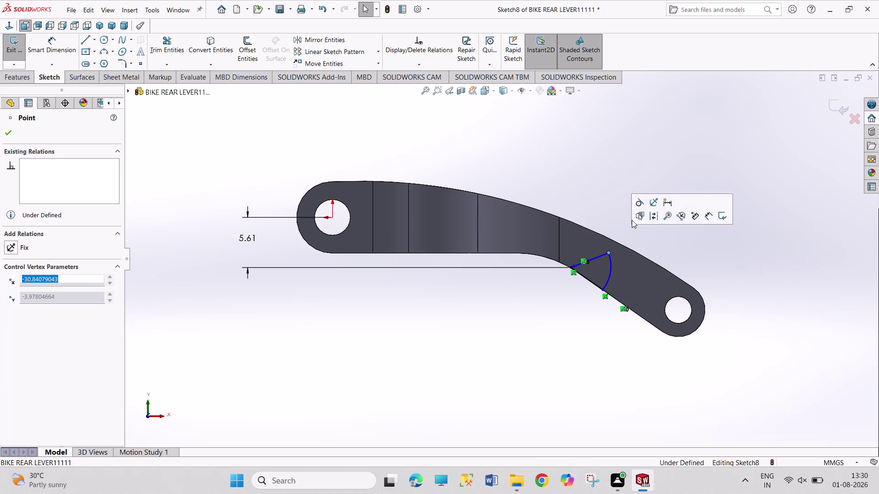
drag(609, 253, 605, 267)
click(620, 182)
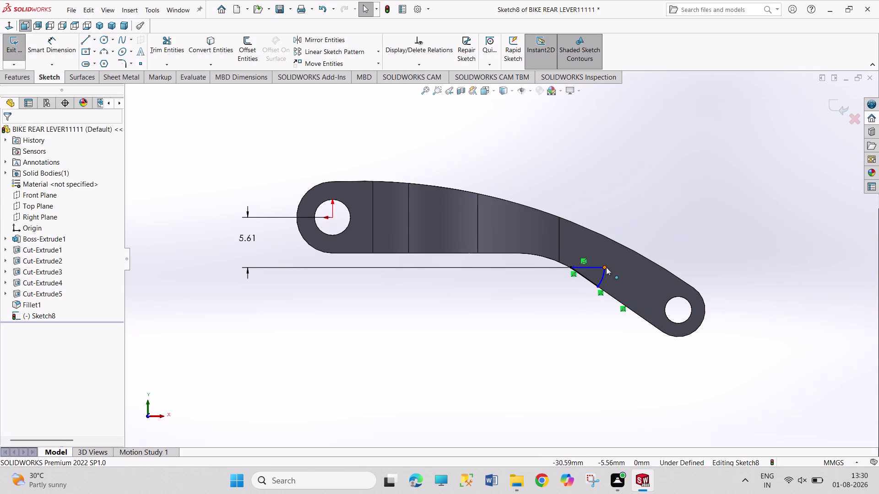
drag(605, 268, 581, 249)
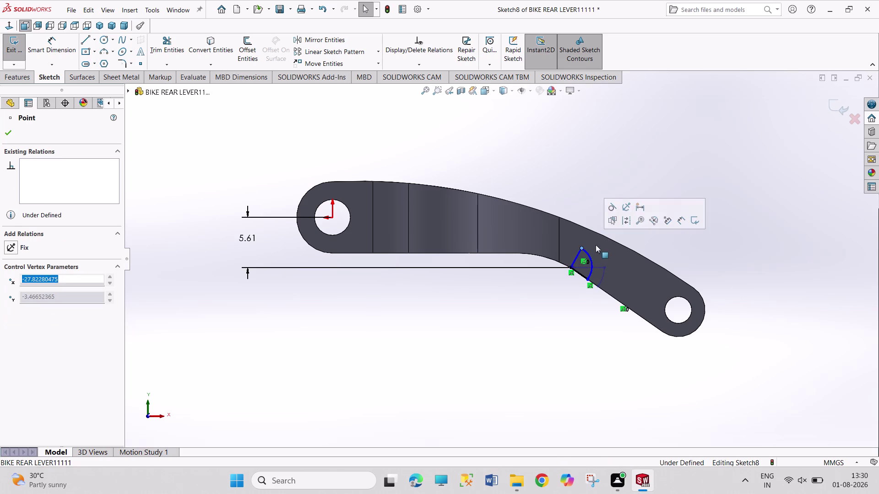
click(652, 247)
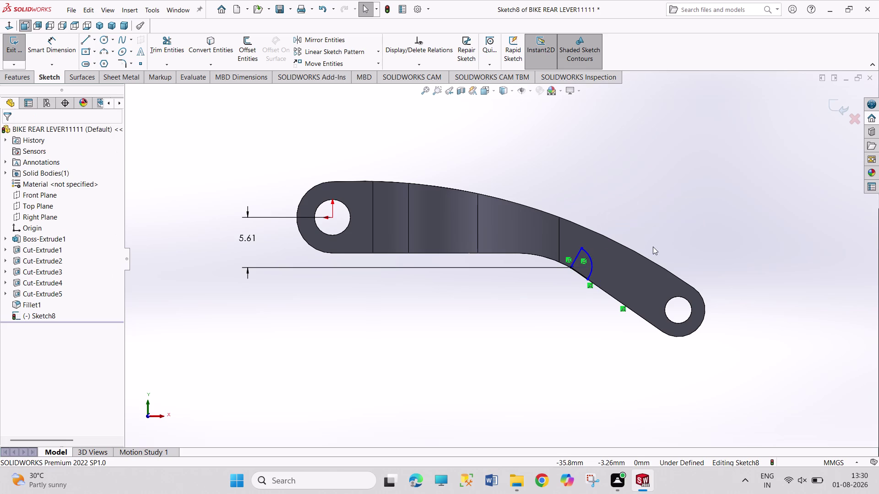
click(588, 279)
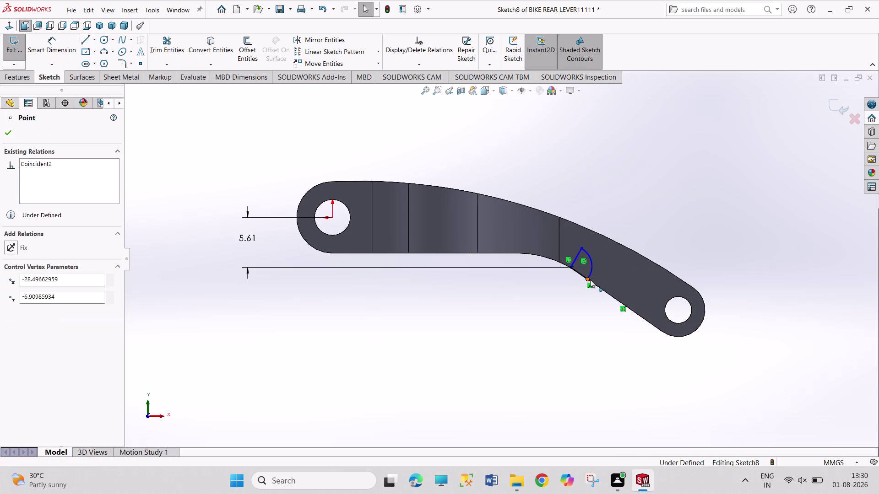
click(616, 182)
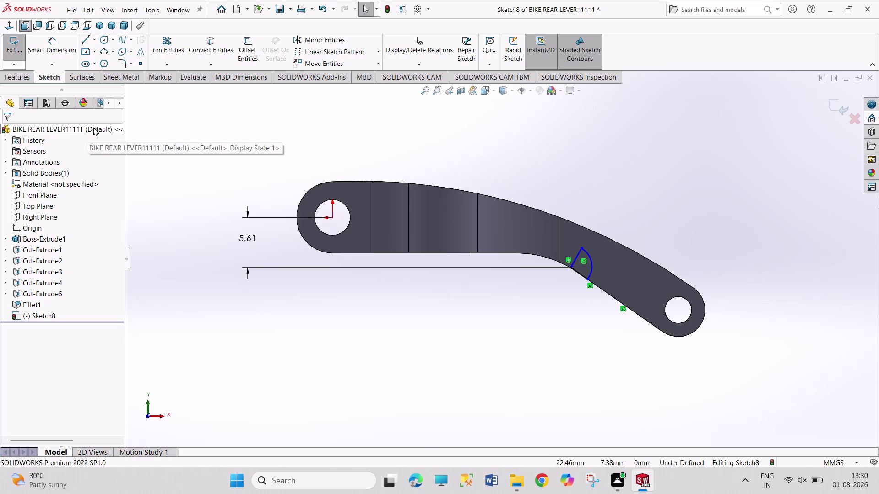
click(10, 51)
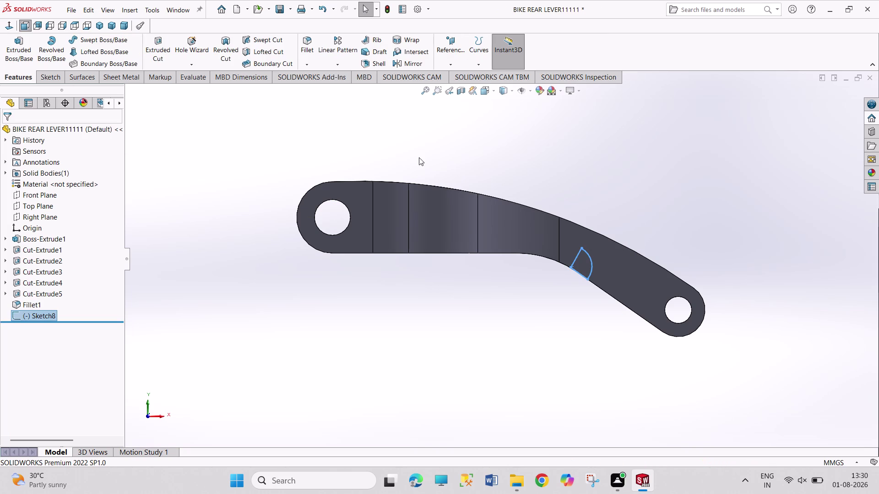
Orbit to show the lever arms and start an Extruded Cut from the Sketch8 wedge.
middle_drag(482, 173, 435, 199)
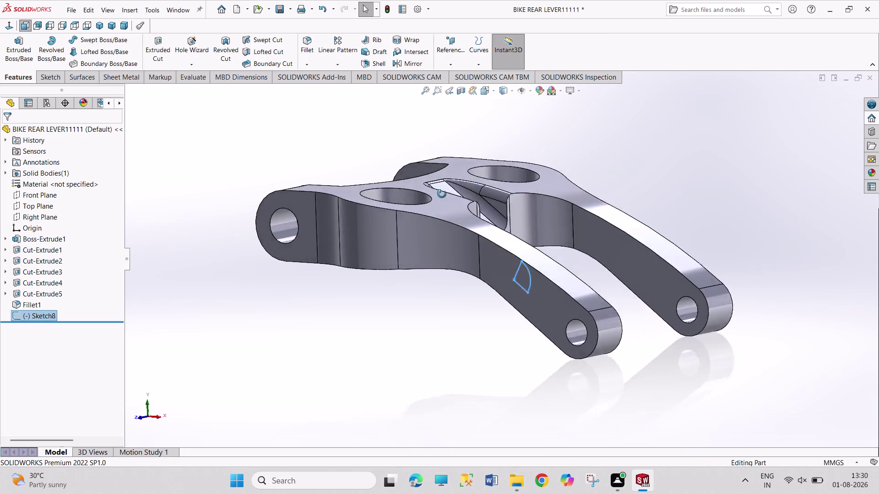
middle_drag(435, 199, 386, 226)
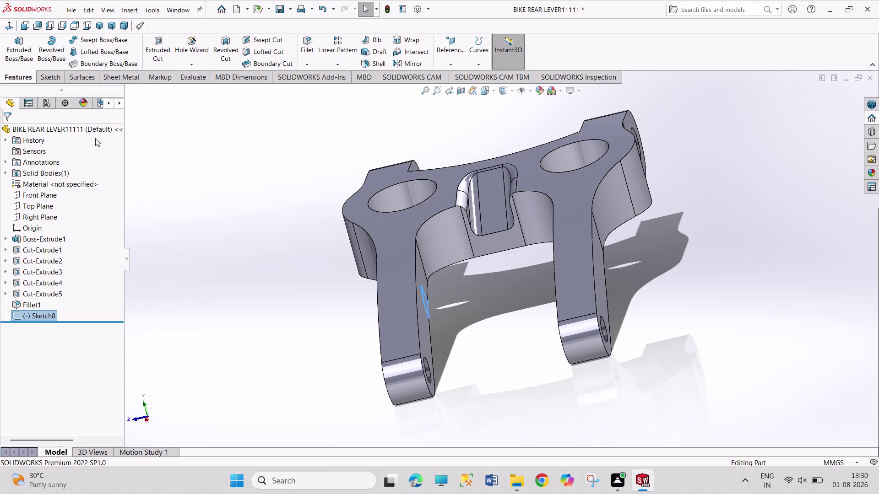
click(160, 51)
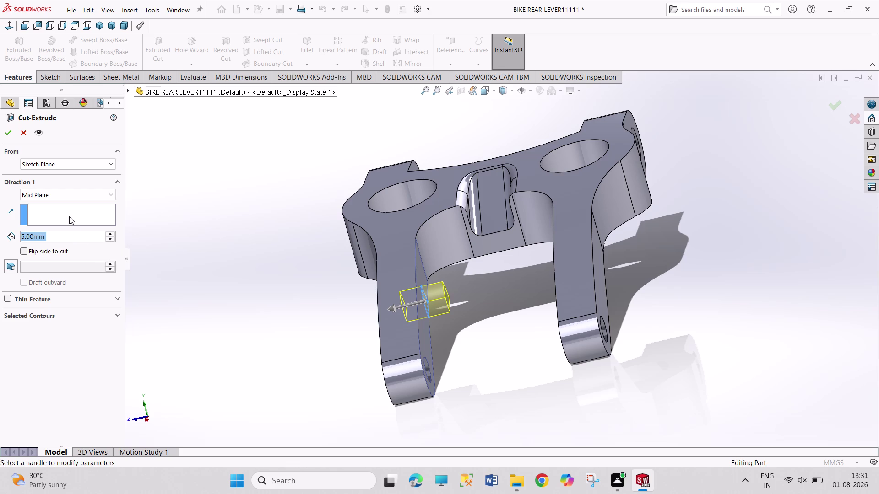
Create Cut-Extrude6 as a one-direction blind cut 1.00 mm deep.
click(69, 198)
click(69, 205)
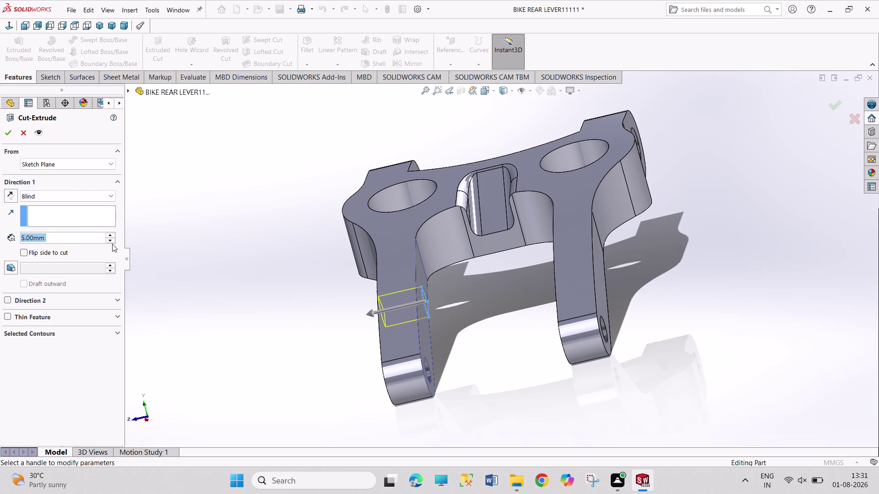
double_click(111, 237)
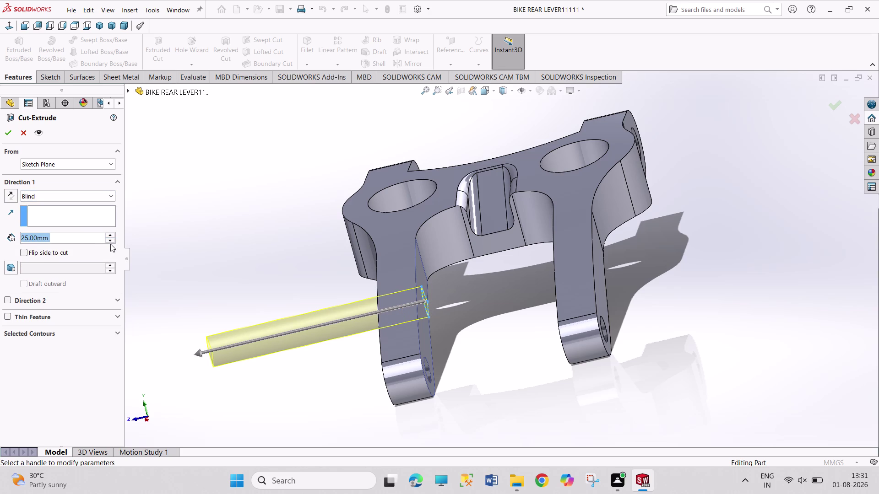
triple_click(110, 243)
click(110, 243)
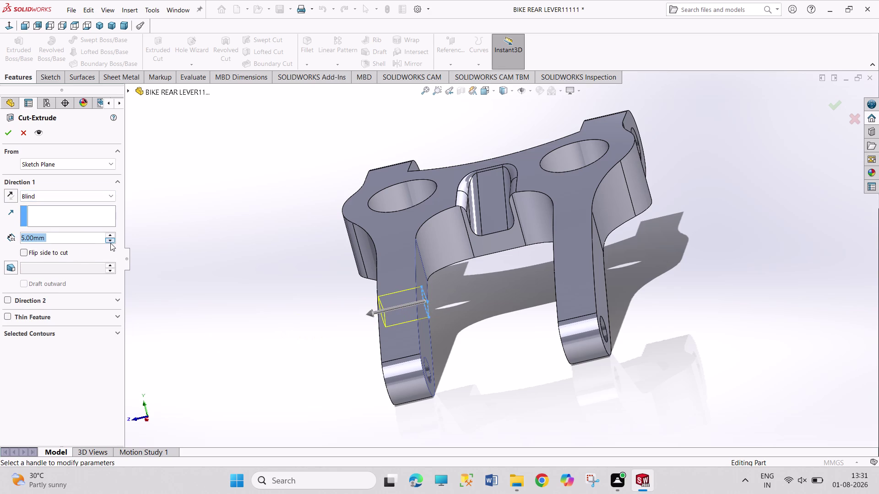
key(2)
key(Return)
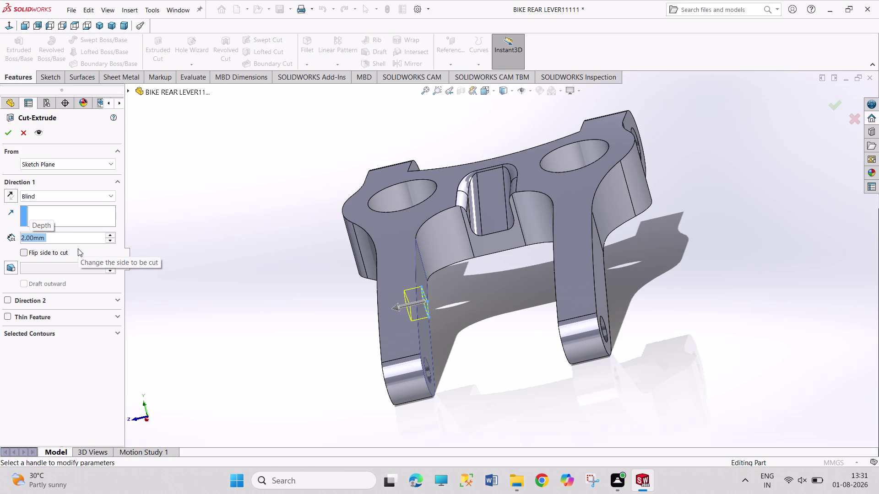
key(1)
key(Return)
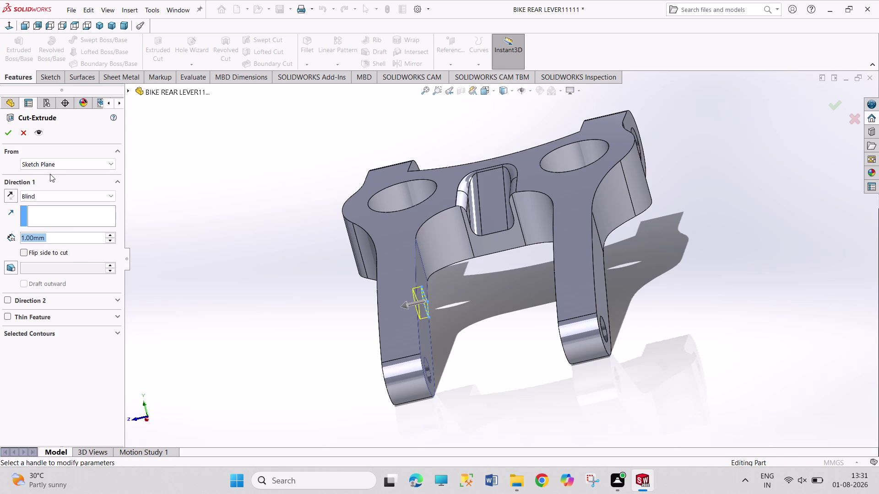
click(7, 133)
Orbit the model to inspect the new notch on the arm.
middle_drag(243, 266, 225, 261)
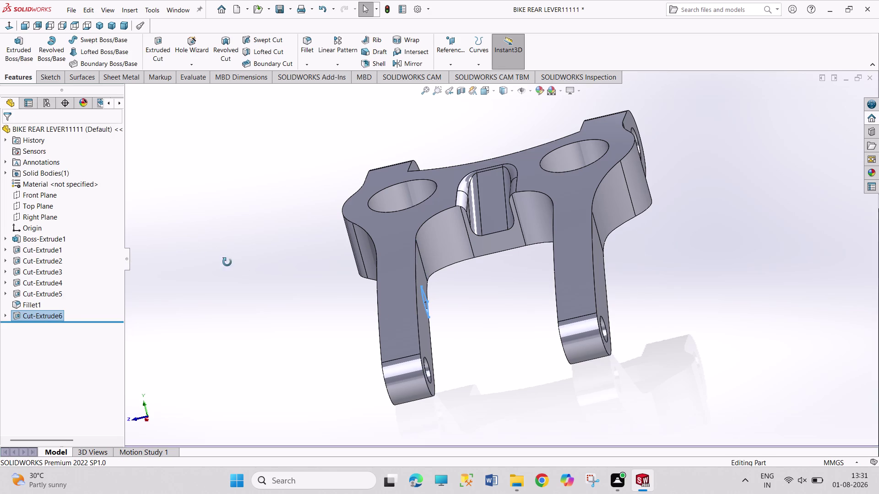
middle_drag(226, 261, 180, 167)
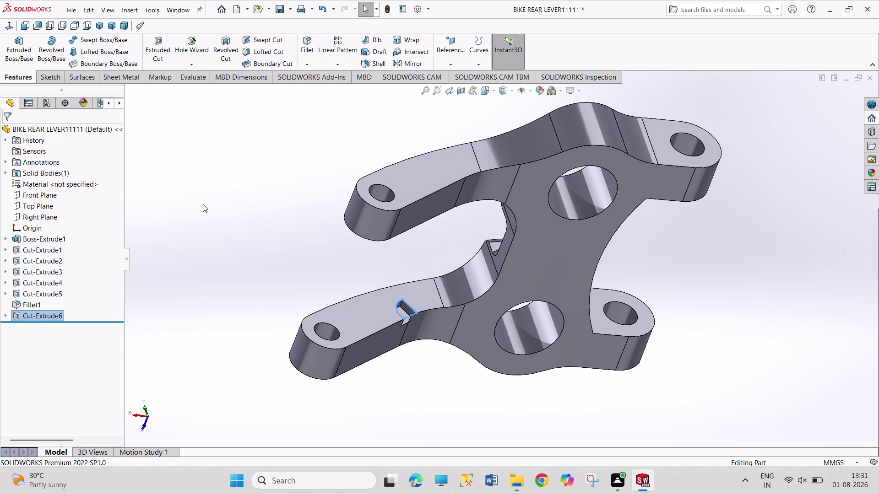
middle_drag(244, 212, 304, 283)
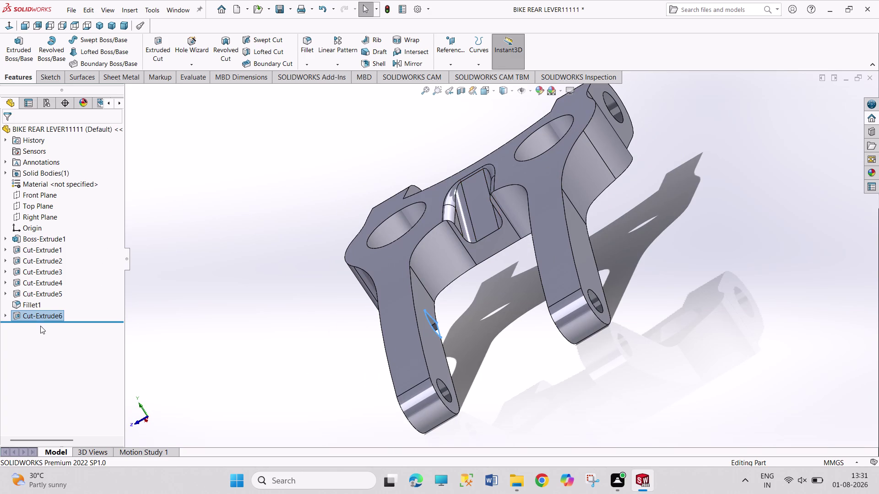
Mirror Cut-Extrude6 about the Front Plane as Mirror1 and save the part.
click(344, 64)
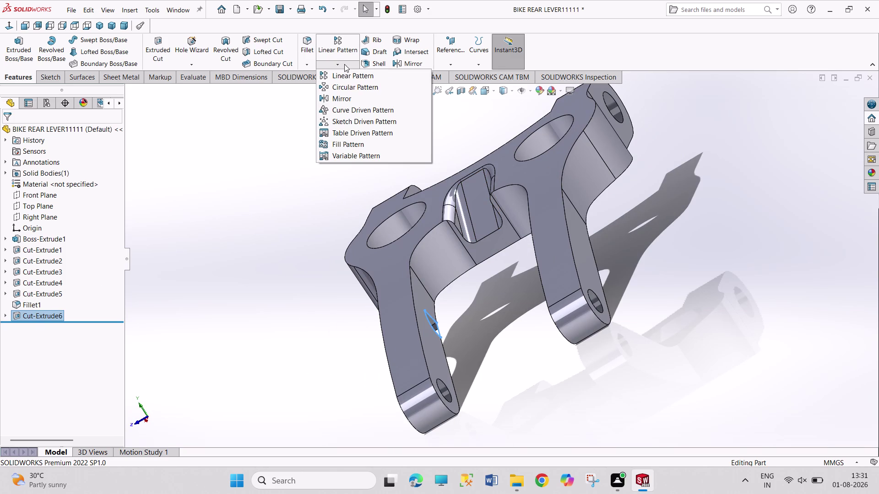
click(351, 101)
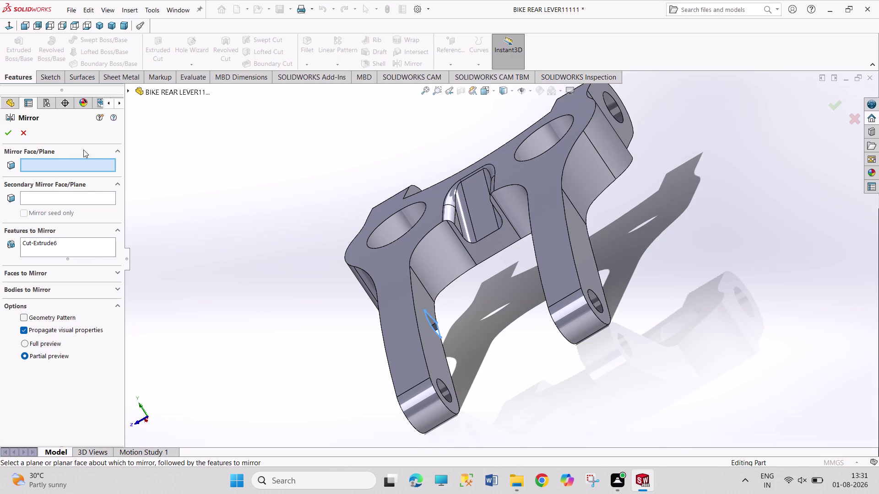
click(126, 90)
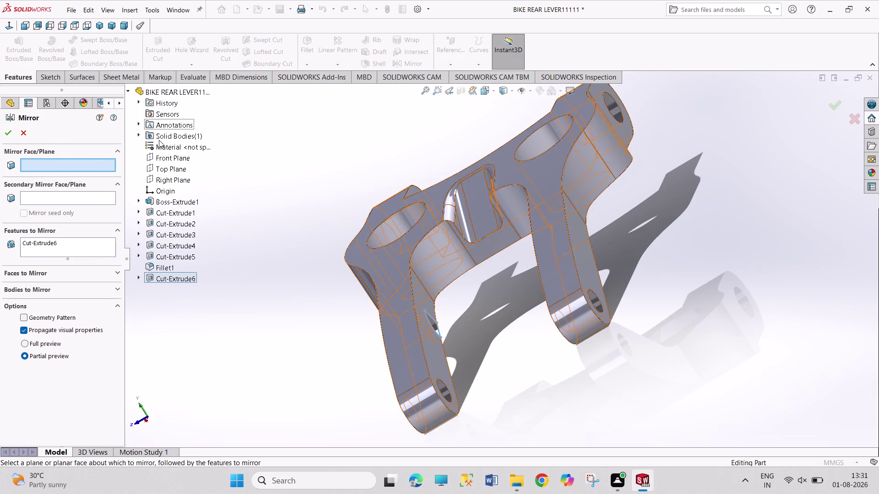
click(167, 157)
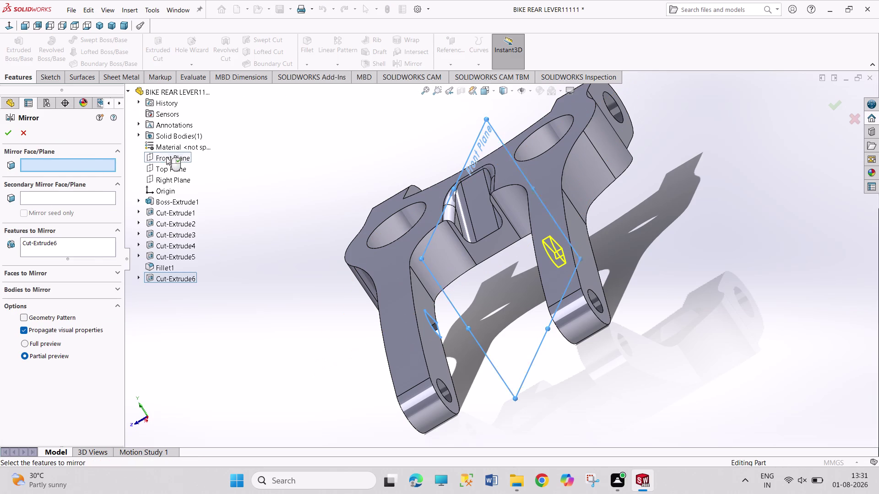
click(8, 138)
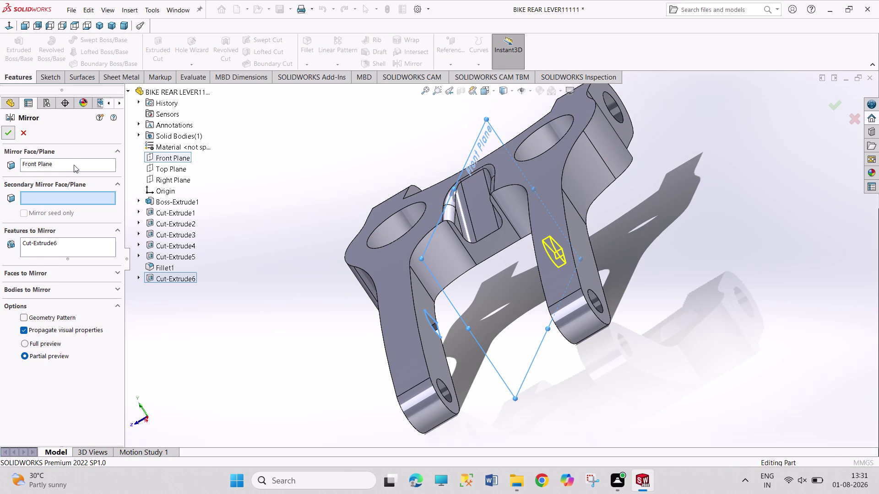
click(240, 220)
middle_drag(256, 221, 308, 182)
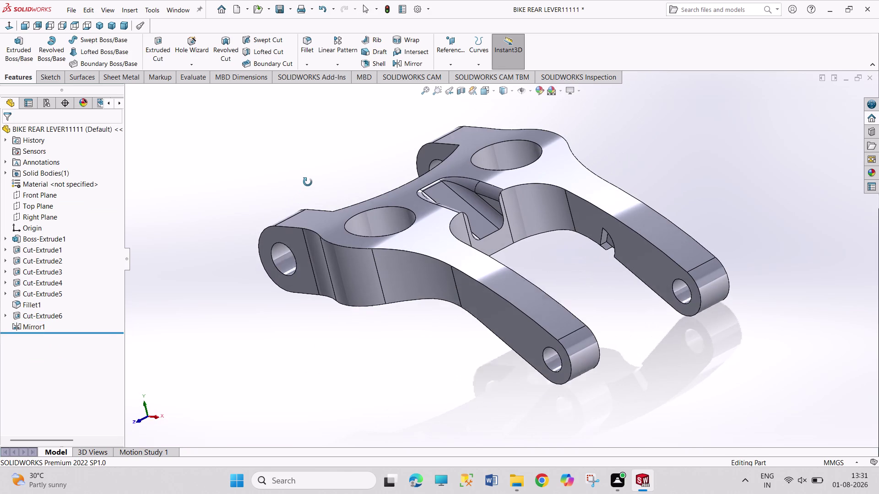
key(ctrl+s)
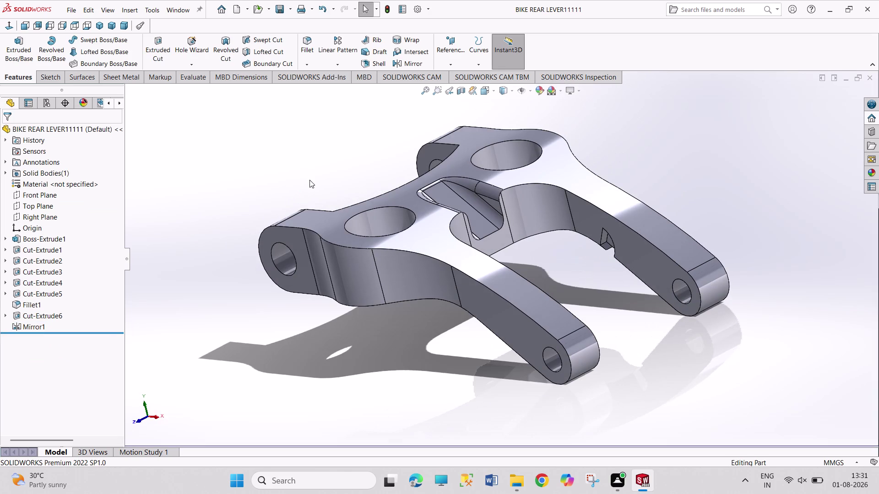
click(183, 9)
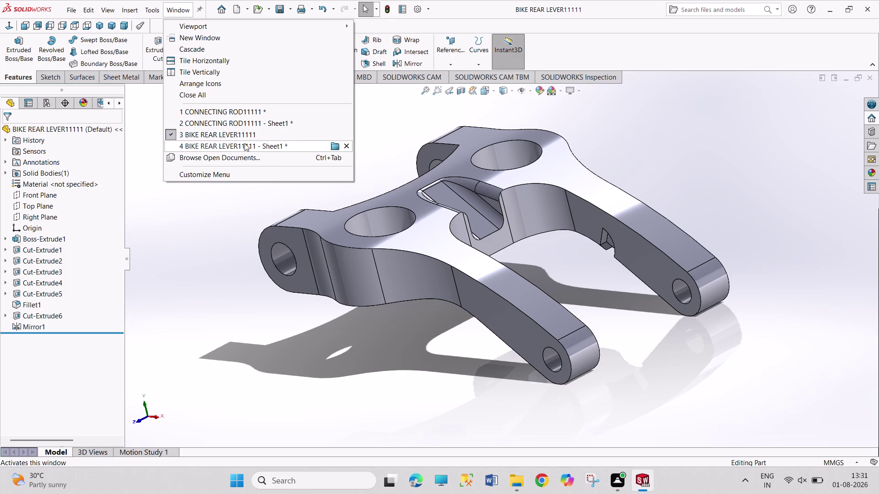
Return to the BIKE REAR LEVER11111 Sheet1 drawing and start Smart Dimension.
click(260, 144)
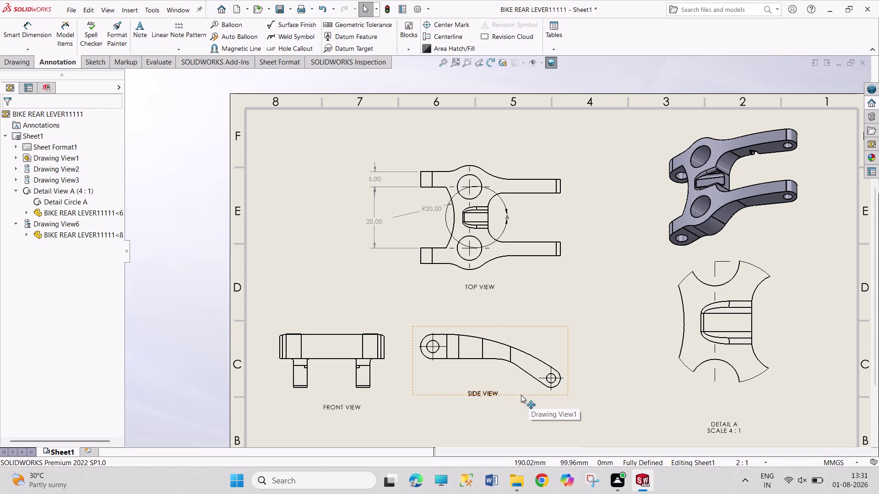
scroll(up, 3)
scroll(up, 3)
scroll(down, 3)
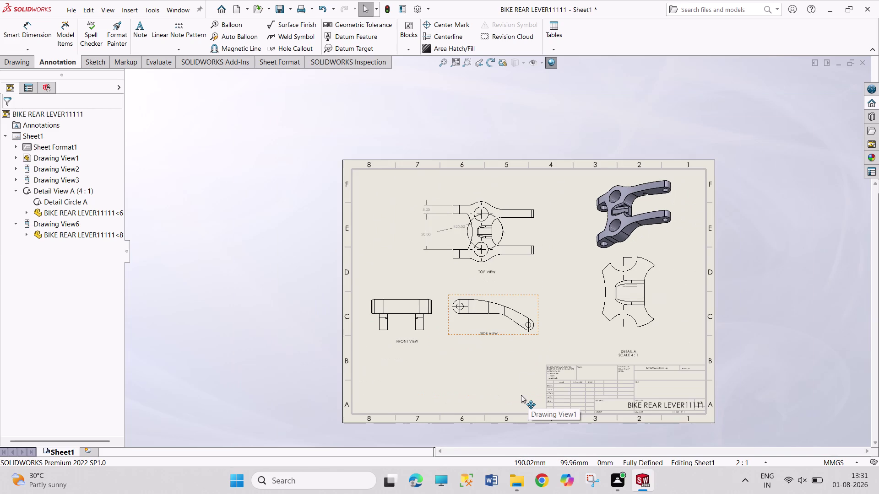
scroll(down, 3)
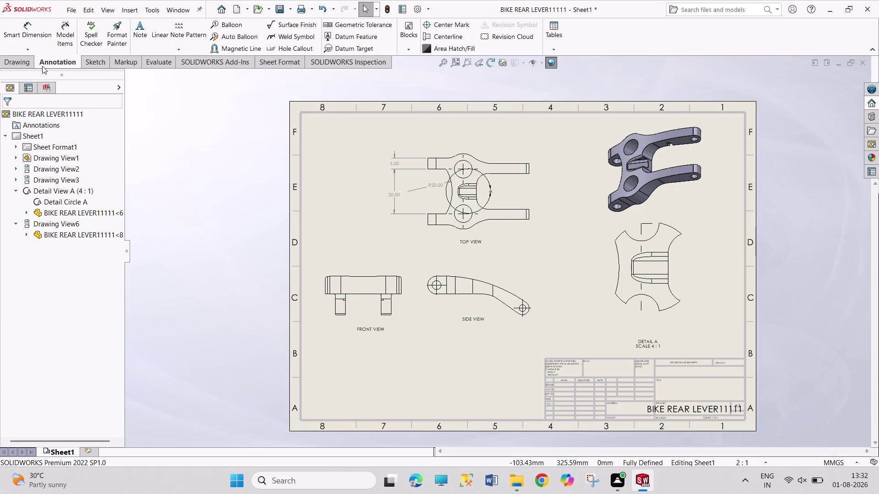
click(22, 63)
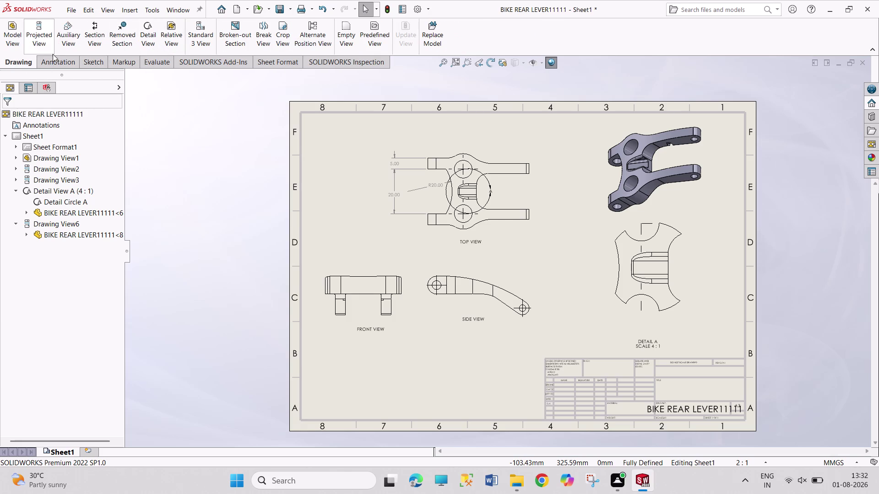
click(57, 59)
click(20, 33)
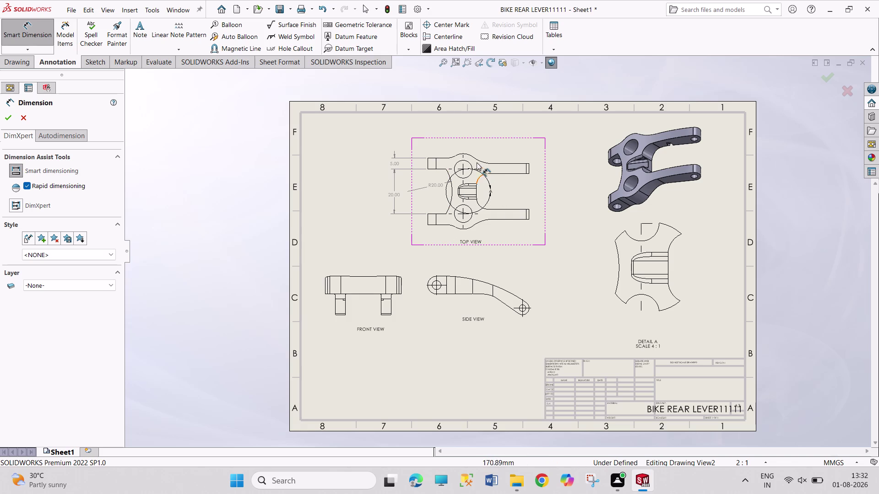
Add the Ø8.00 hole diameter and the R7.00 and R8.00 radii to the top view.
scroll(down, 3)
scroll(down, 3)
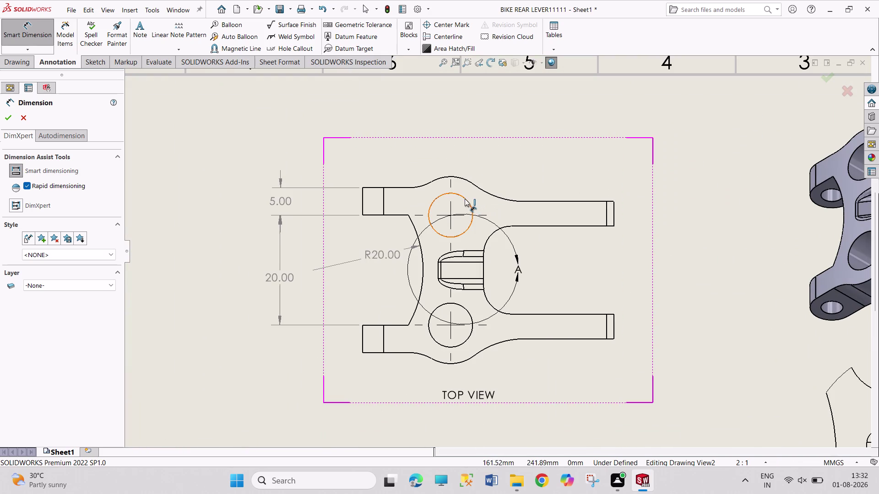
click(464, 198)
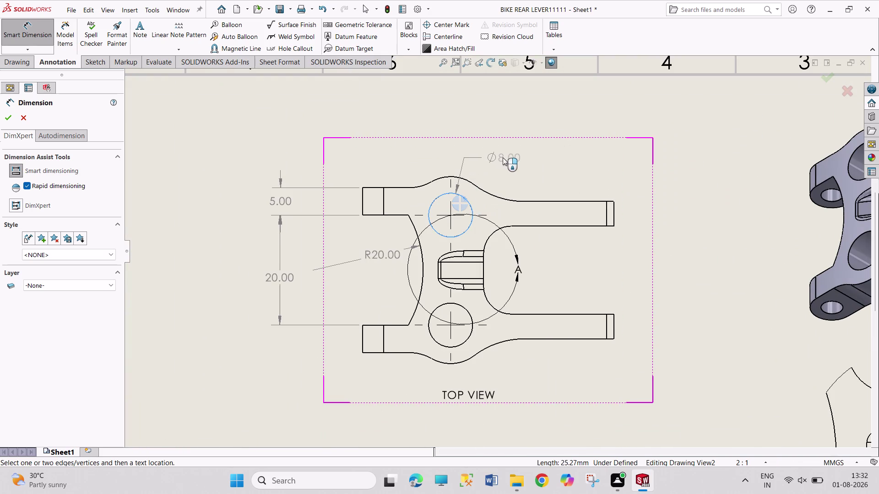
click(503, 158)
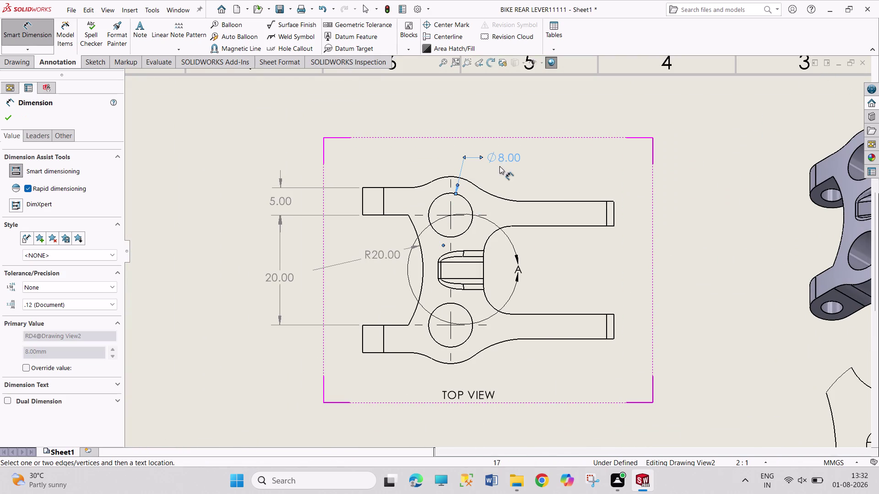
click(465, 179)
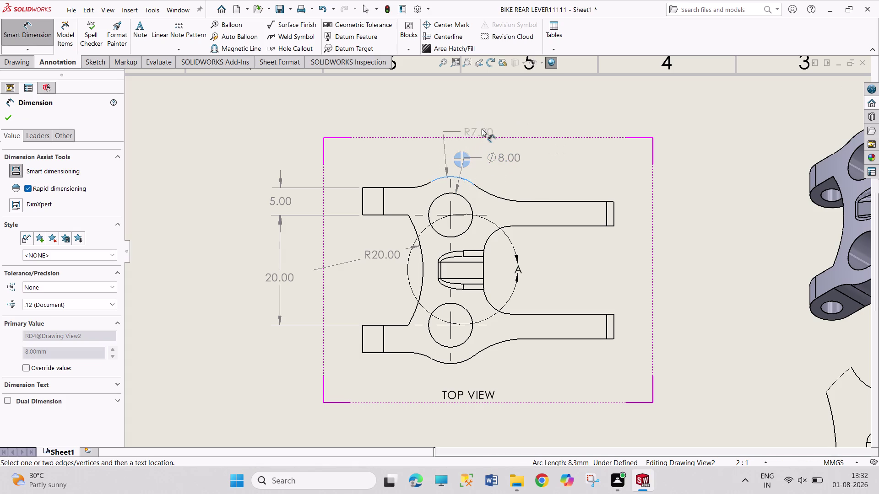
click(482, 122)
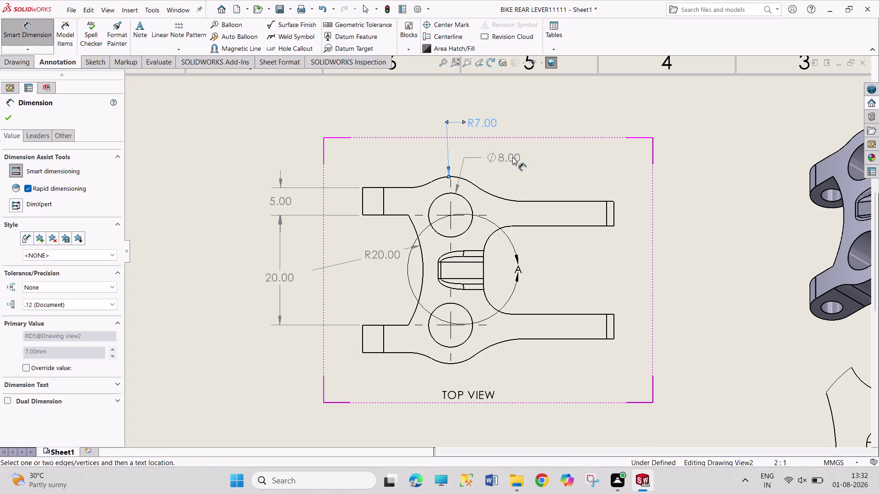
right_click(513, 157)
click(520, 147)
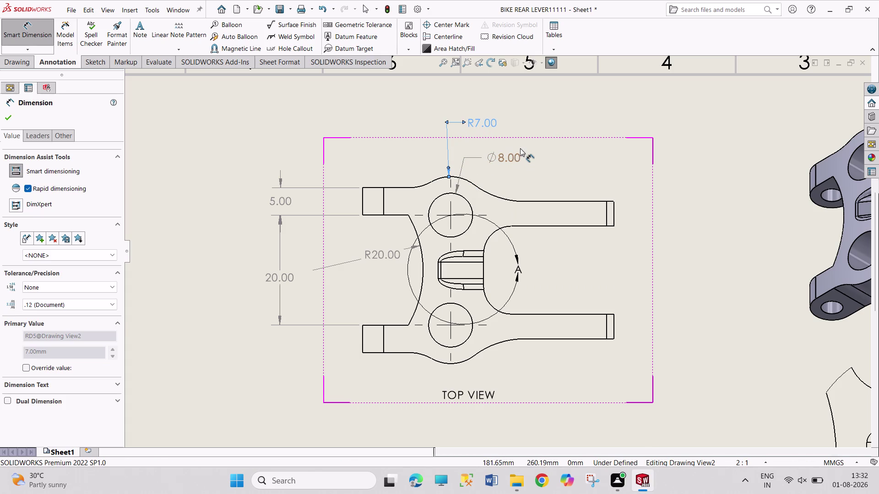
click(420, 186)
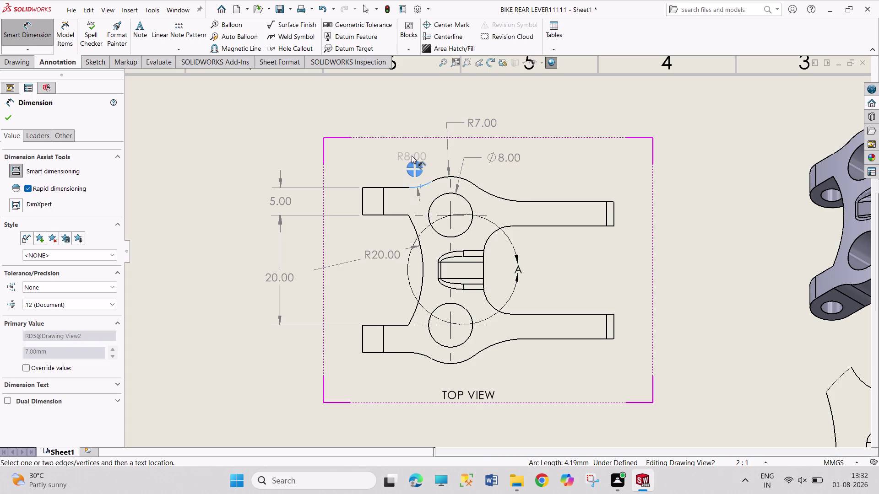
click(412, 156)
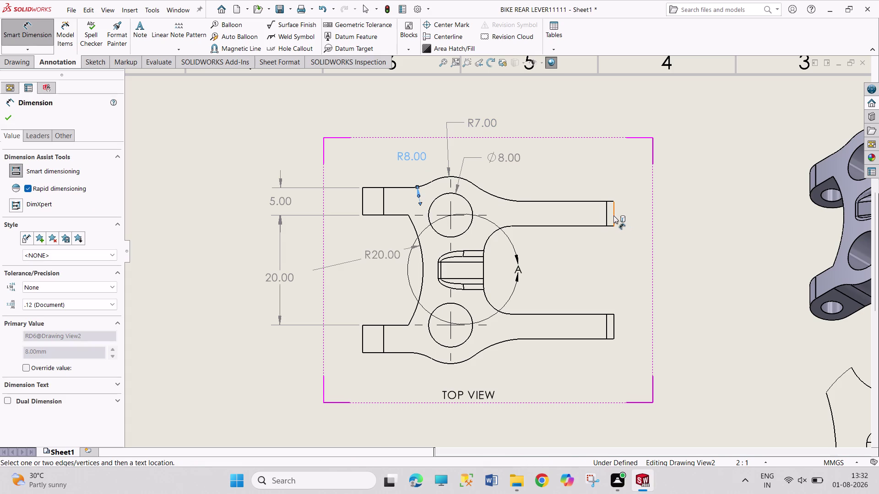
Dimension the top view's 4.50 arm width and 16.00 gap between the arms.
click(613, 215)
click(635, 212)
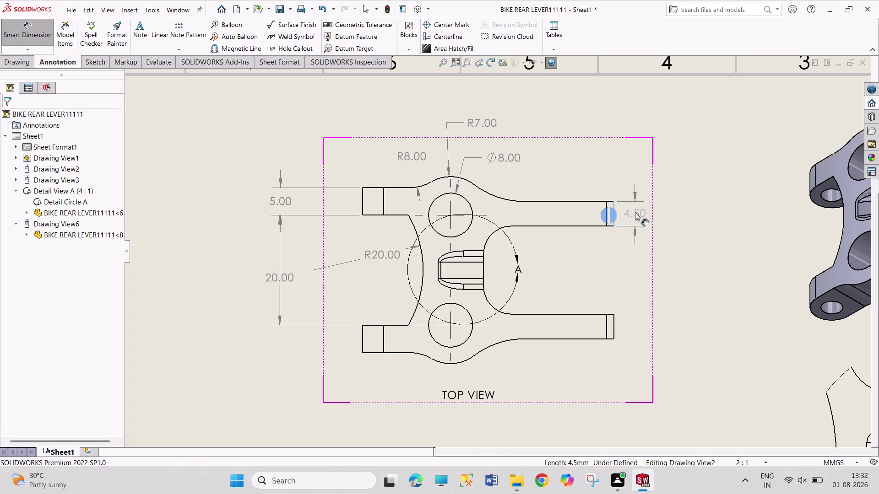
click(589, 314)
click(588, 226)
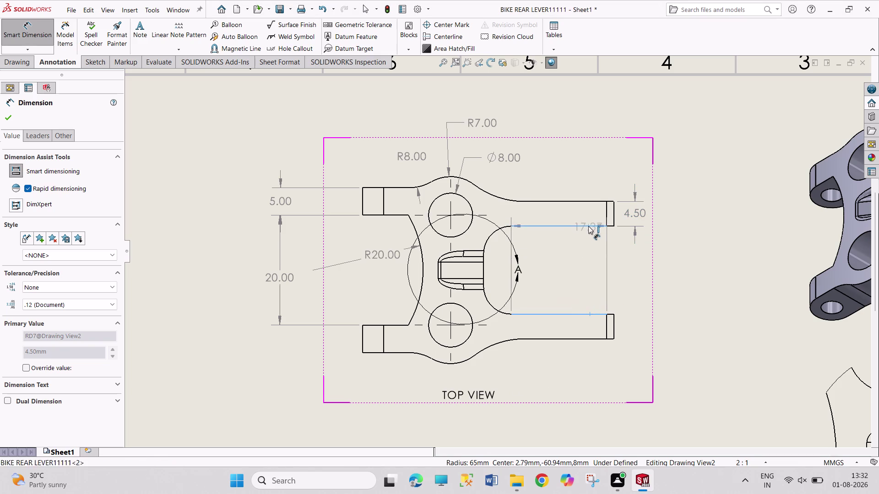
click(635, 258)
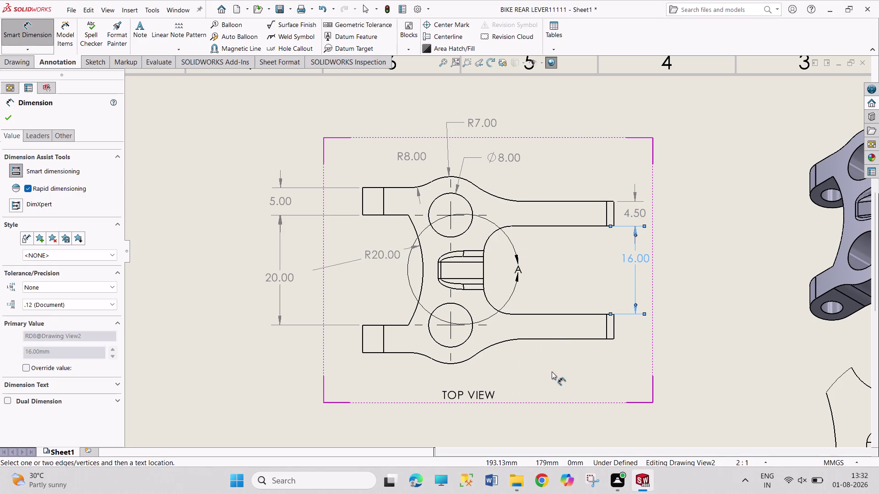
scroll(up, 3)
scroll(up, 3)
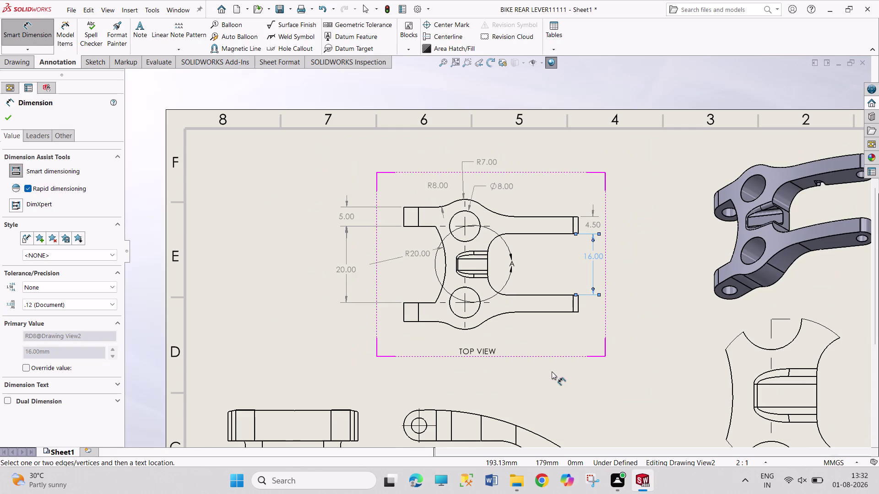
scroll(up, 3)
scroll(down, 3)
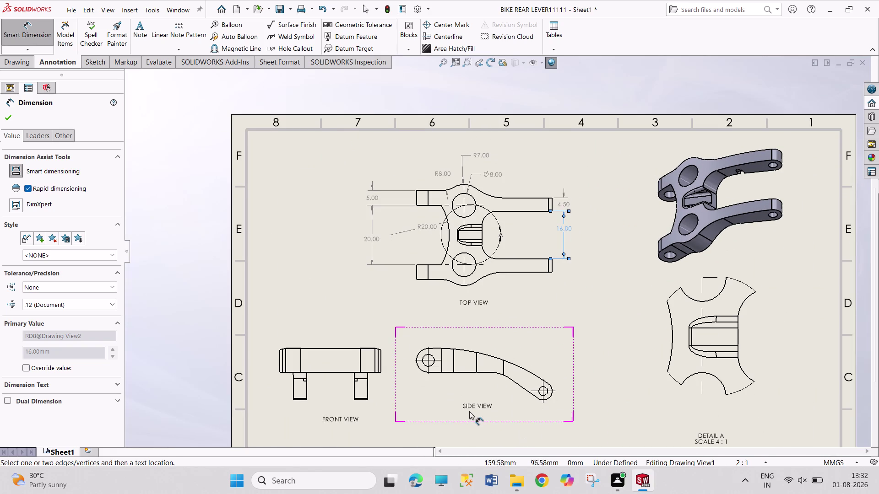
Dimension the side view's 38.64 hole spacing, undoing a misplaced 10.35 dimension.
scroll(up, 3)
scroll(down, 3)
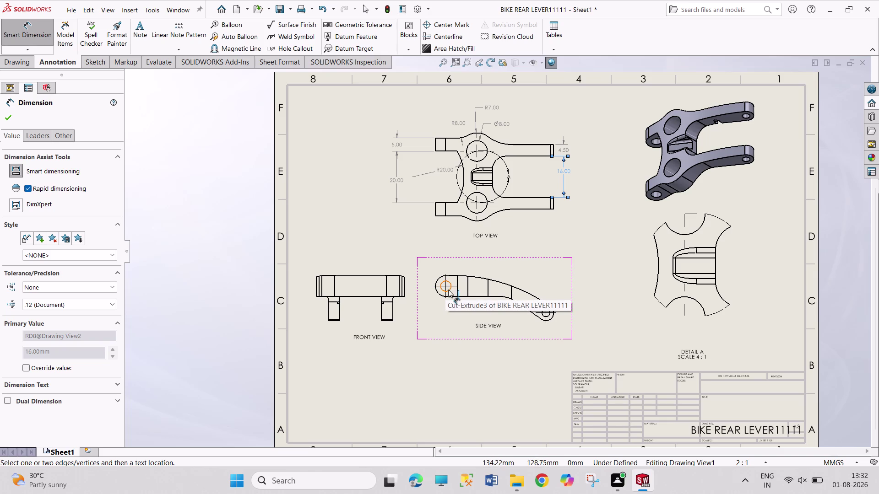
click(449, 290)
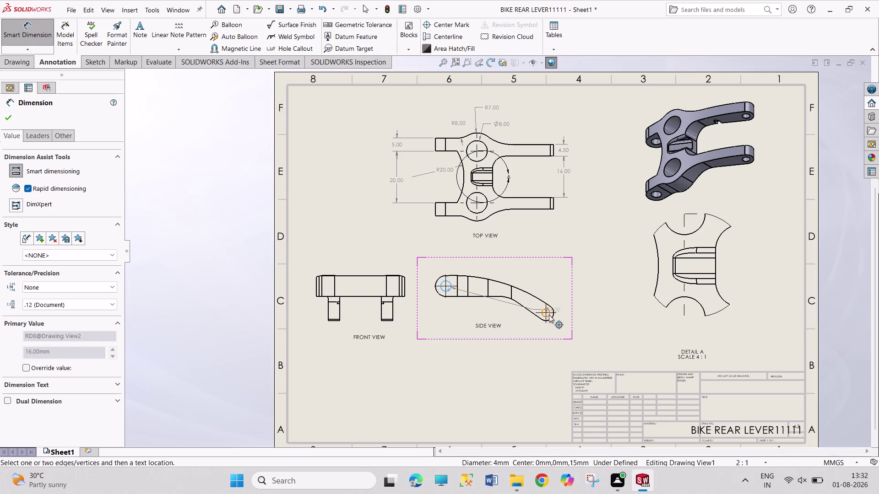
click(548, 315)
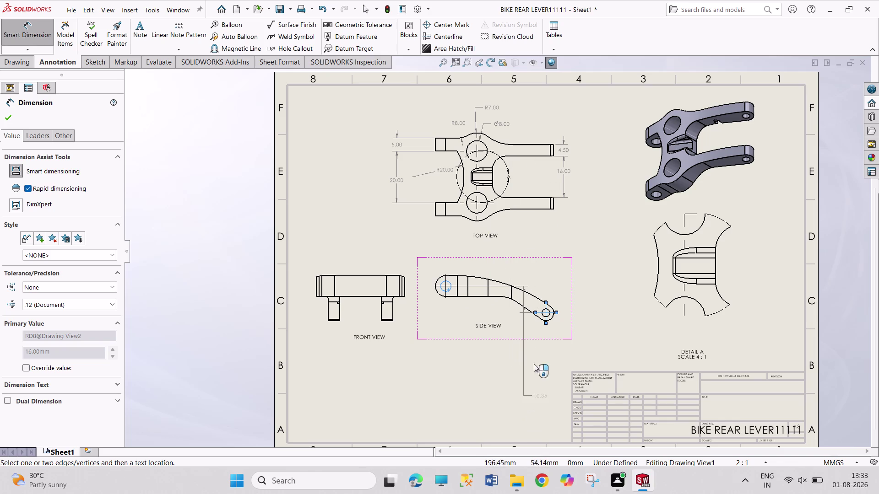
click(546, 323)
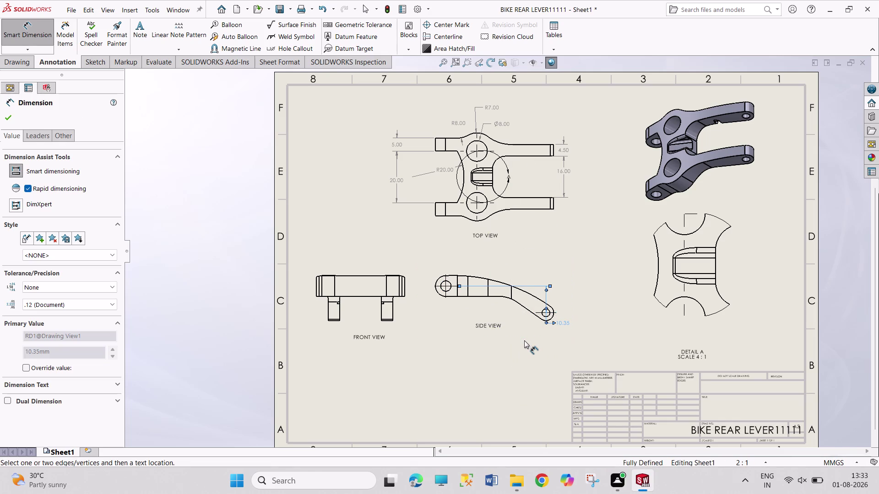
key(ctrl+z)
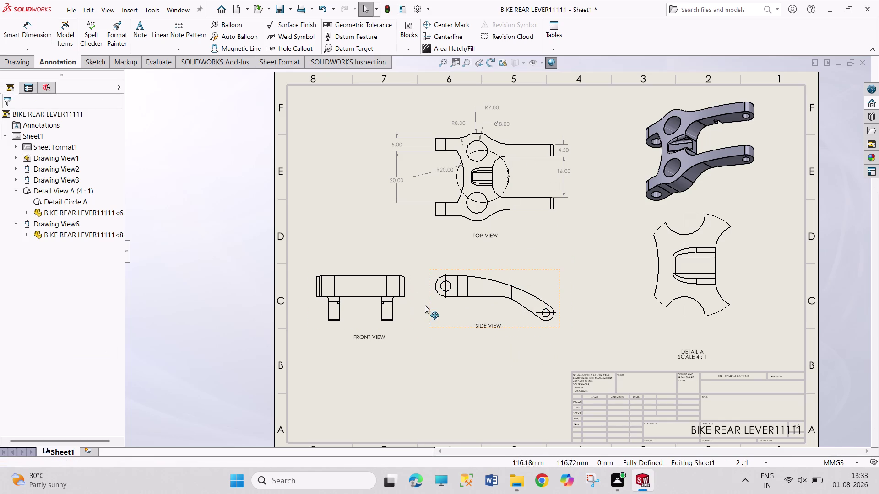
right_drag(429, 363, 429, 262)
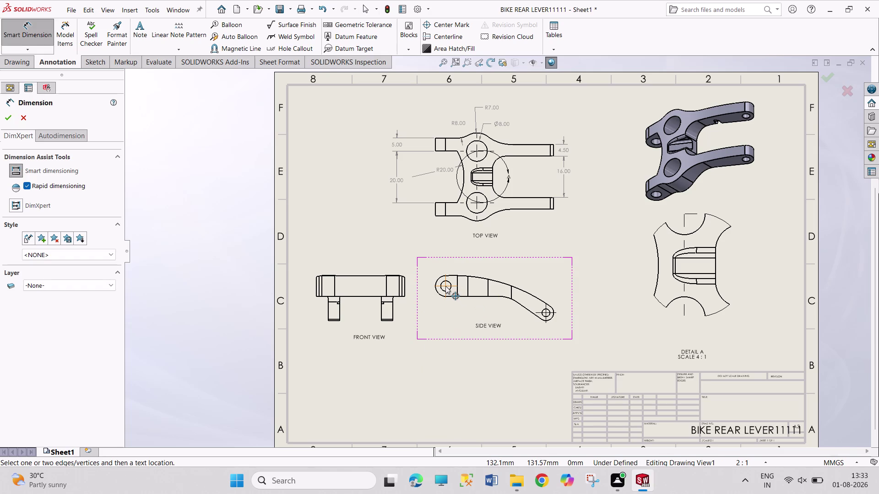
click(445, 286)
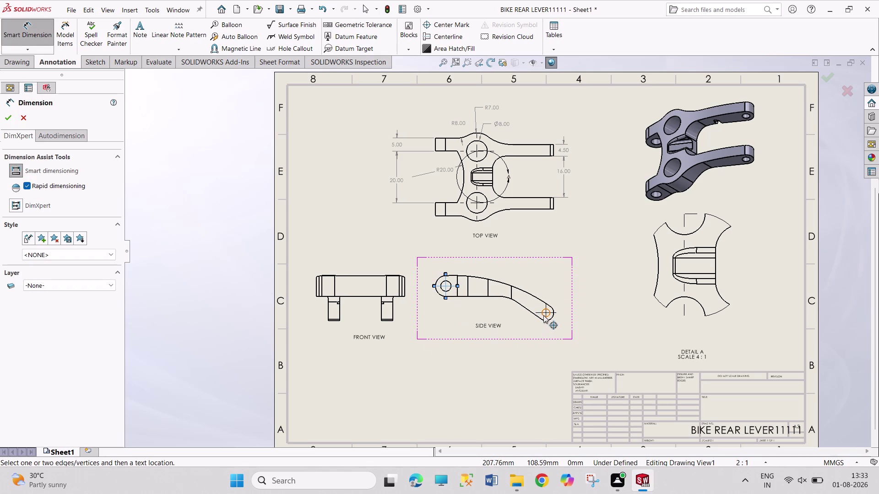
click(546, 313)
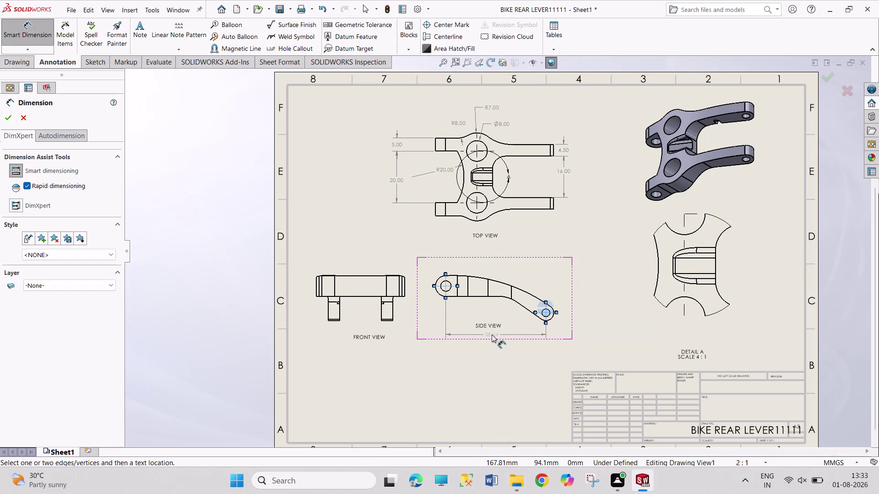
click(492, 335)
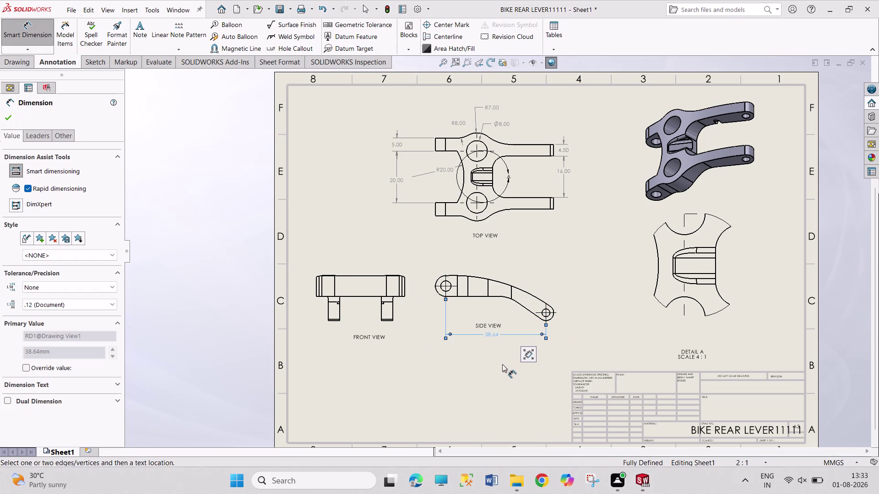
click(551, 316)
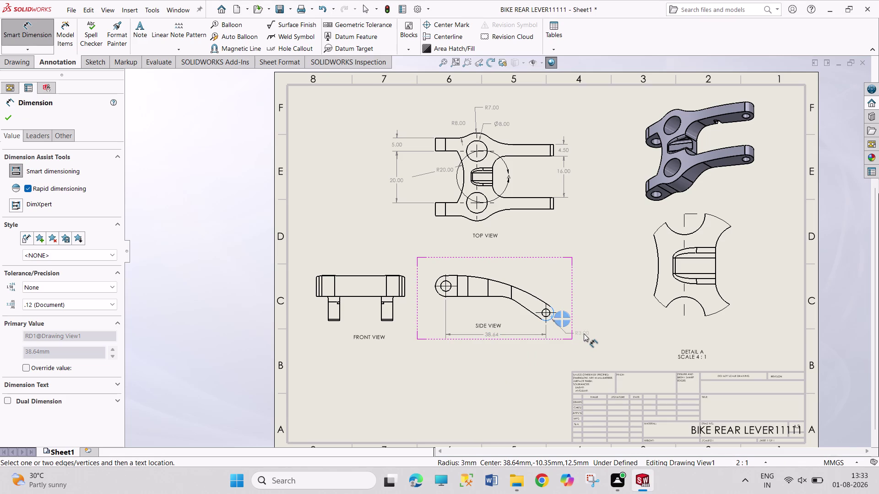
Add R3.00, Ø3.00, a 35° angle and Ø4.00 to the side view.
click(584, 334)
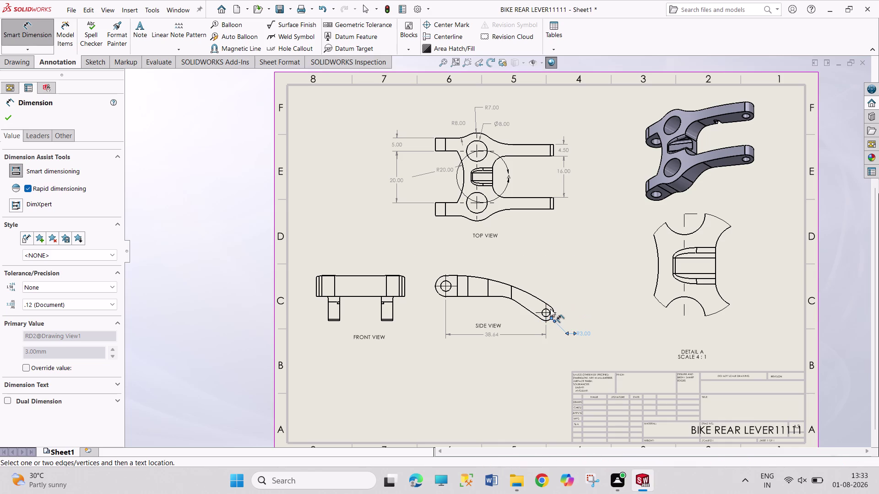
click(548, 310)
click(586, 303)
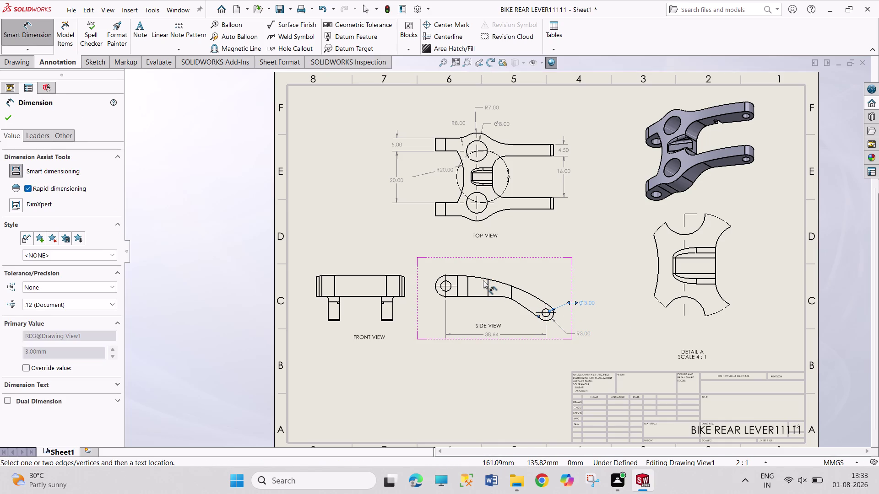
click(453, 286)
click(530, 312)
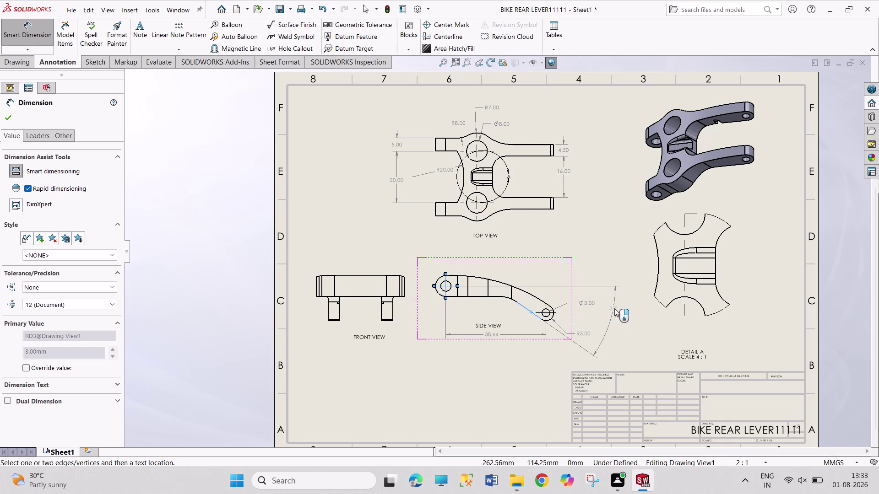
click(614, 308)
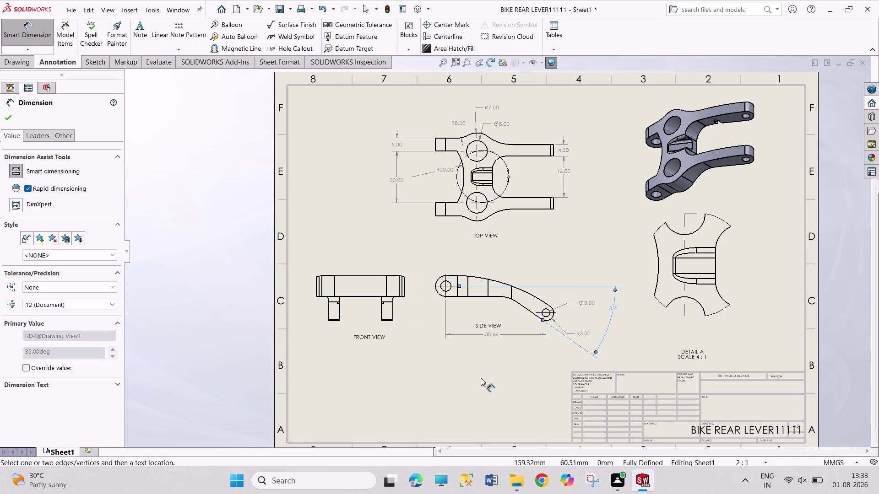
click(449, 282)
click(443, 249)
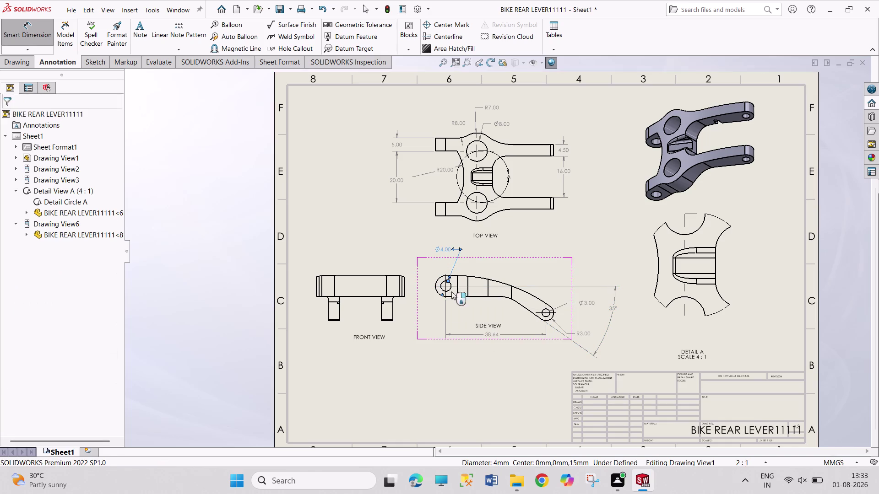
click(436, 281)
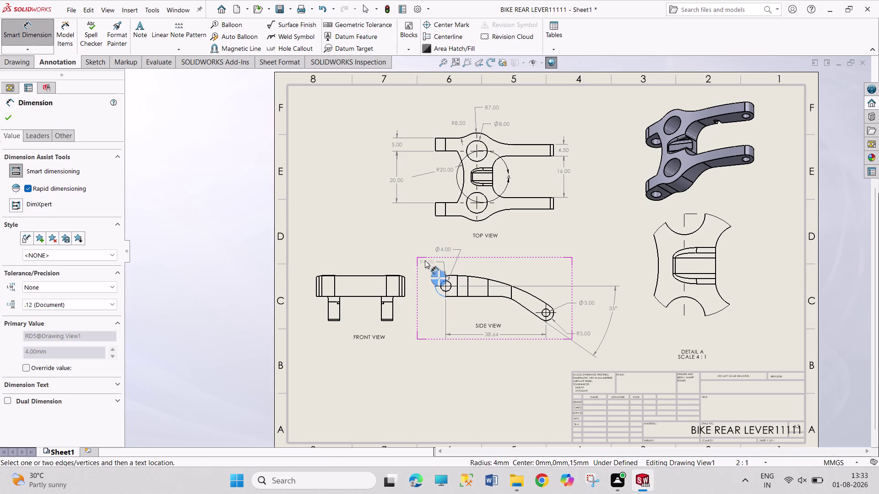
click(422, 263)
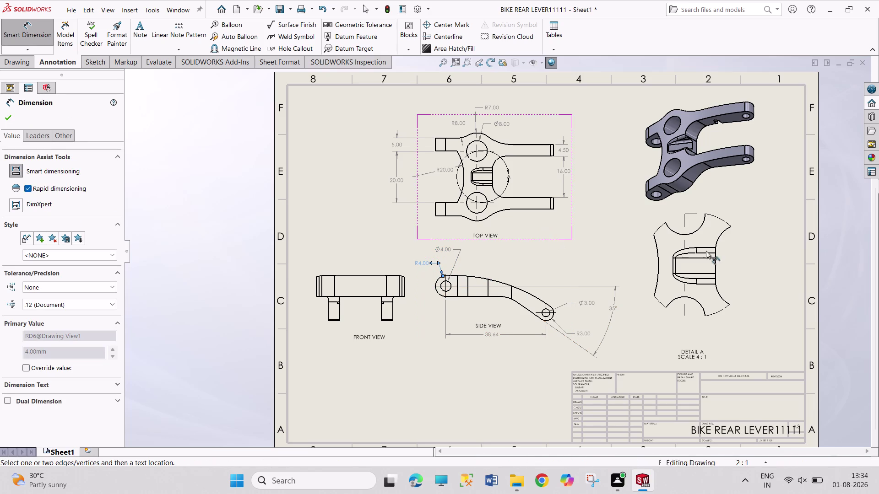
Place the R4.00 side-view radius, then attempt to select the Detail A slot edges.
click(716, 268)
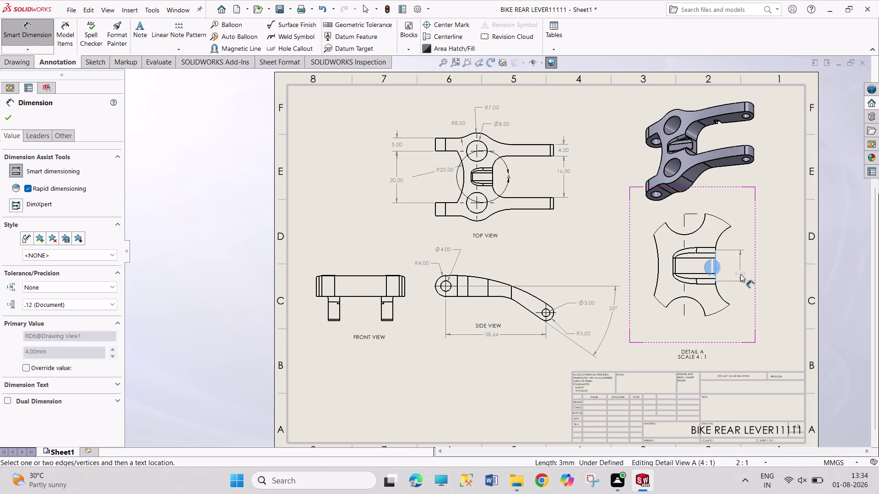
key(Escape)
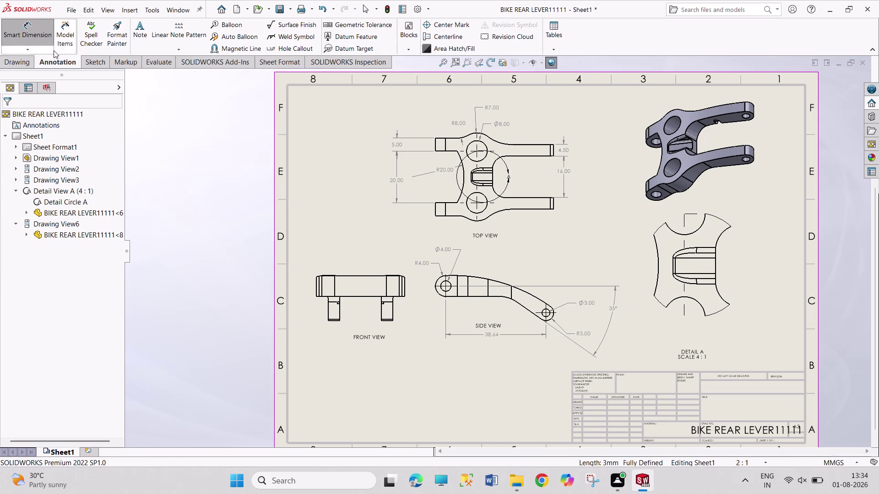
click(716, 274)
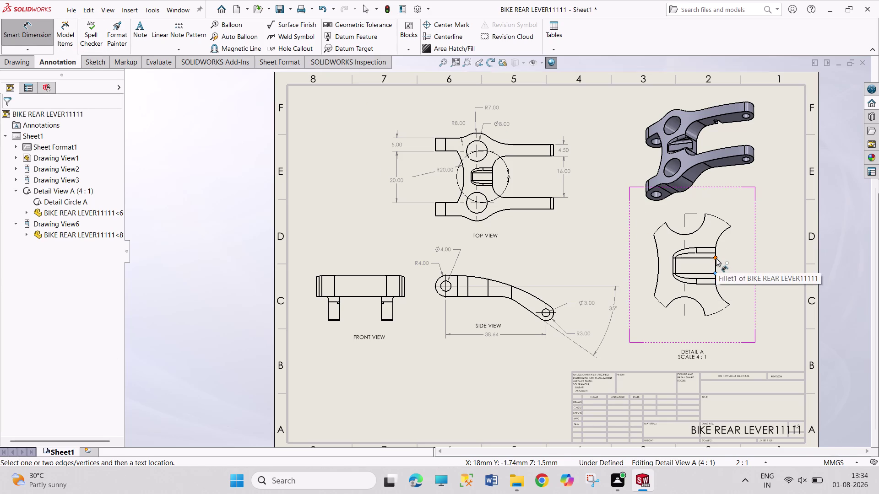
click(715, 259)
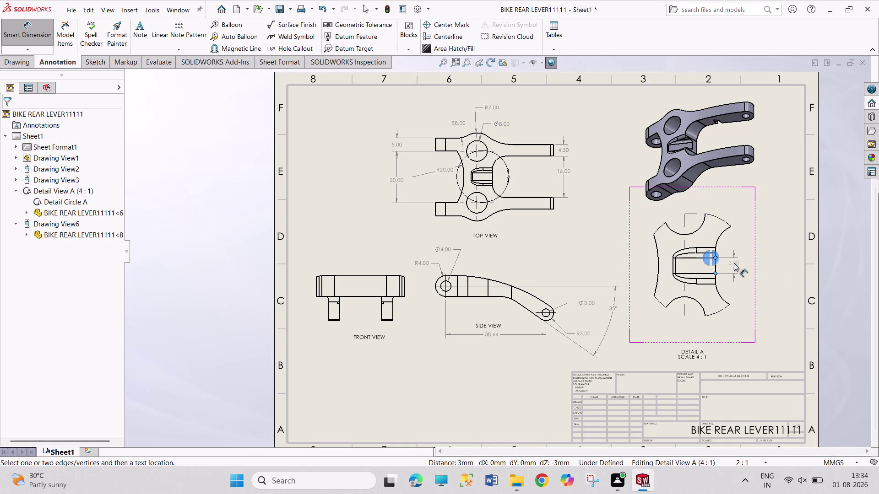
key(Escape)
click(716, 280)
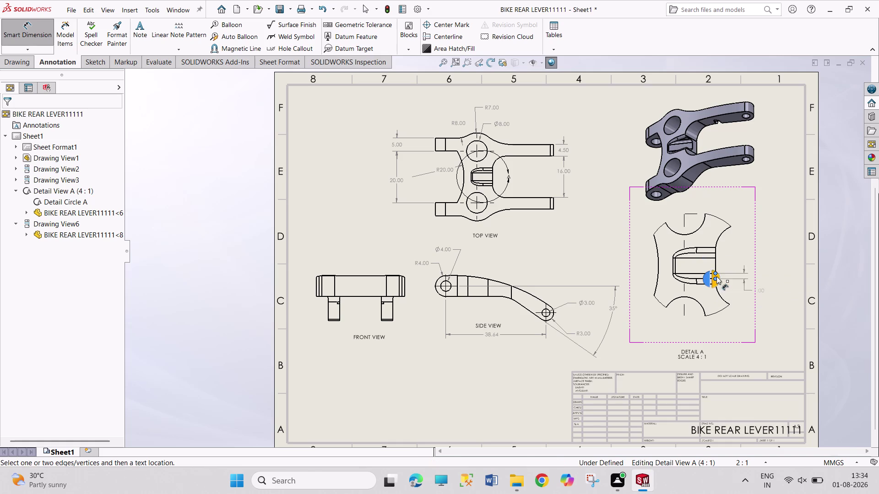
click(715, 253)
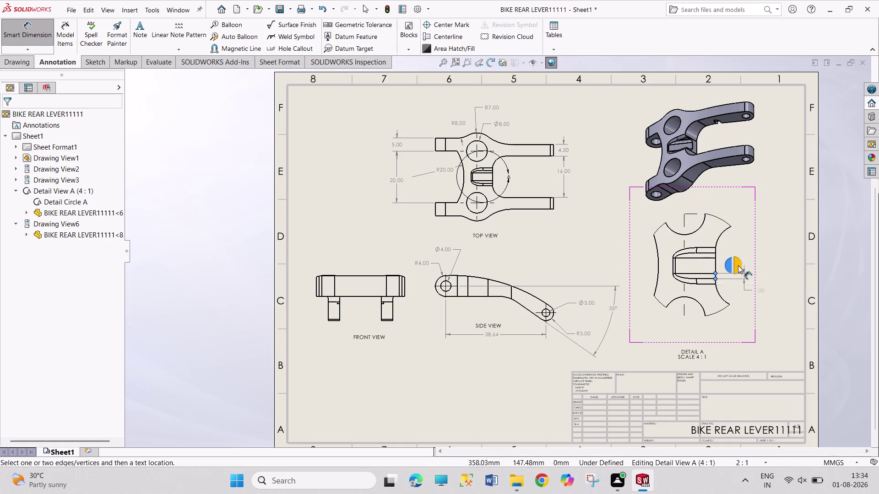
key(Escape)
Dimension the Detail A slot as 5.00, placed to its right.
click(715, 279)
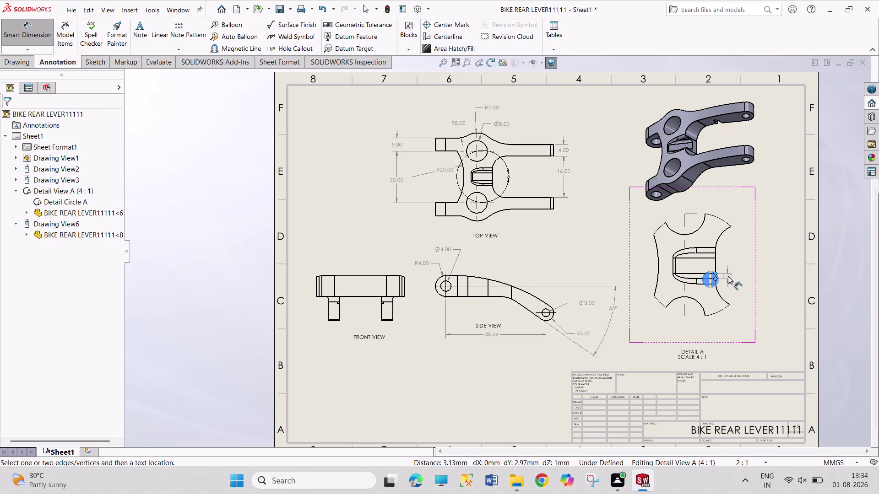
key(Escape)
key(Escape)
click(715, 279)
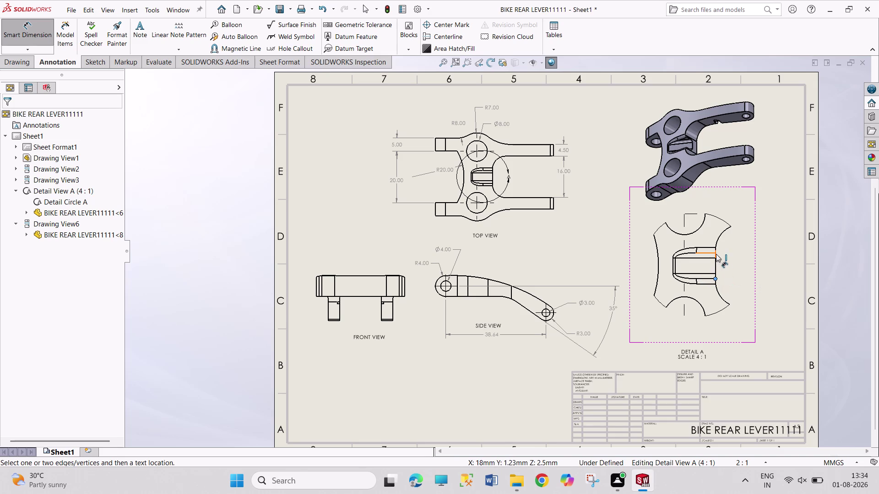
click(716, 253)
click(732, 265)
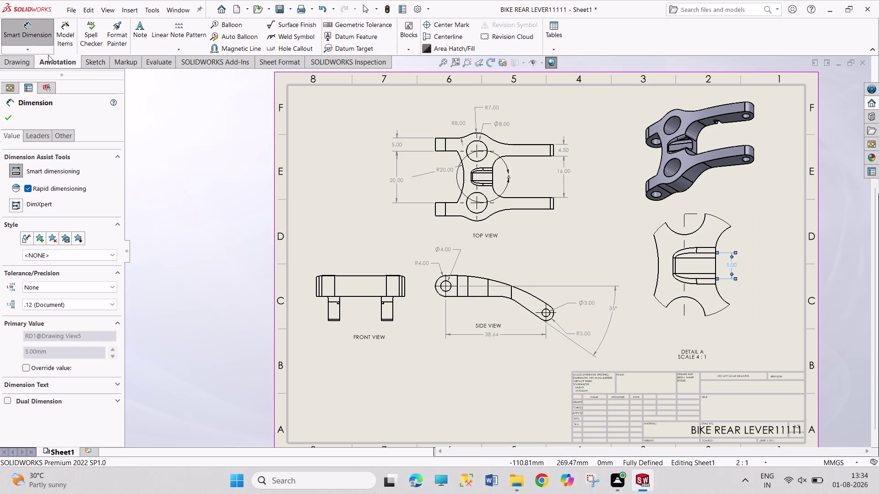
click(33, 48)
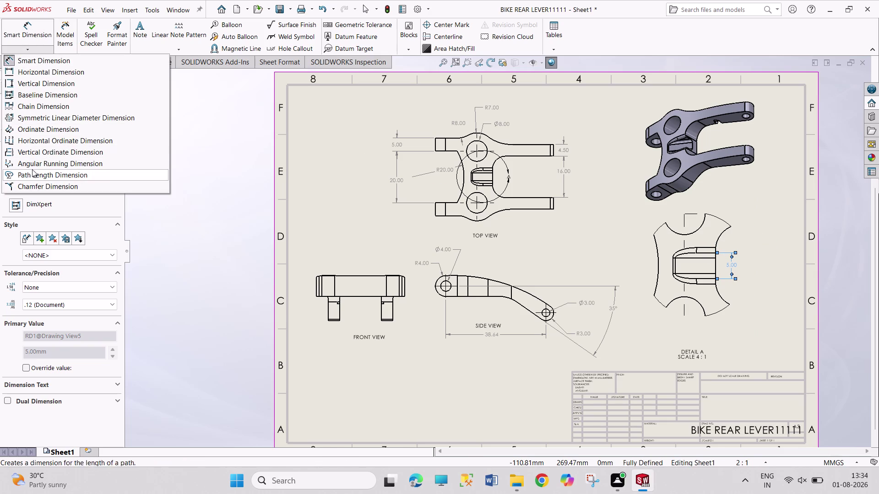
Try path length dimensioning on Detail A edges, then exit Detail View A.
click(66, 61)
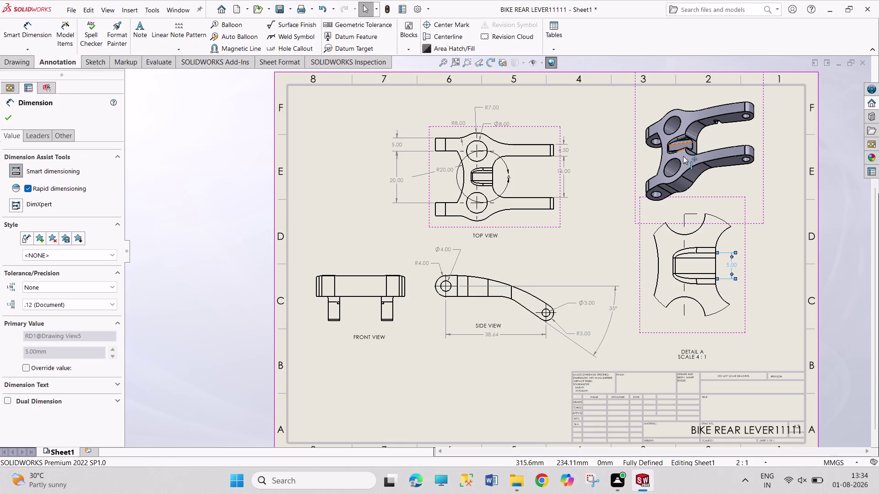
click(709, 249)
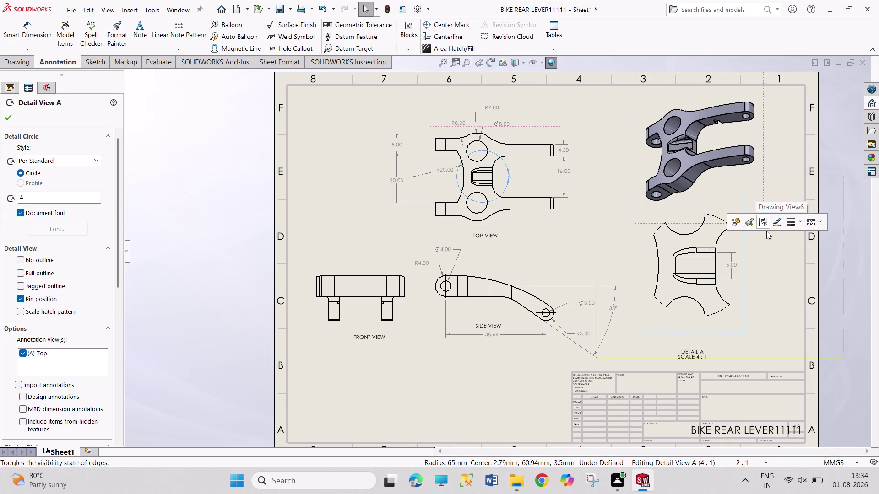
click(706, 253)
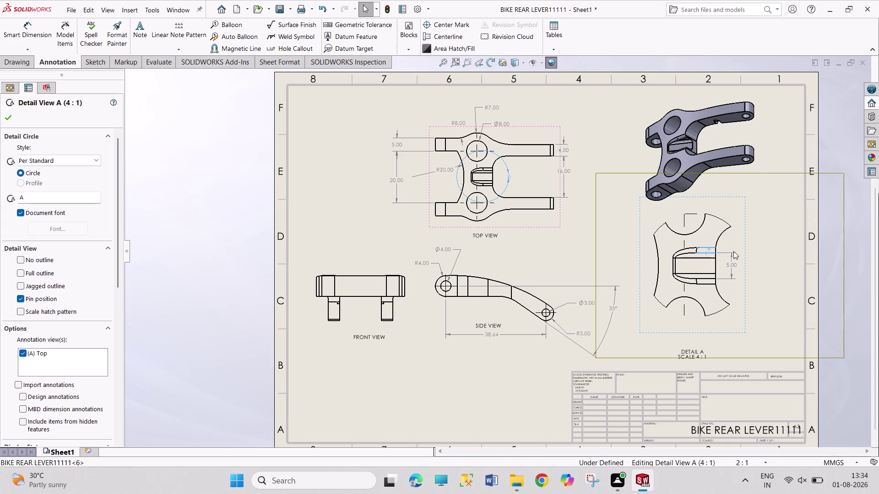
key(Escape)
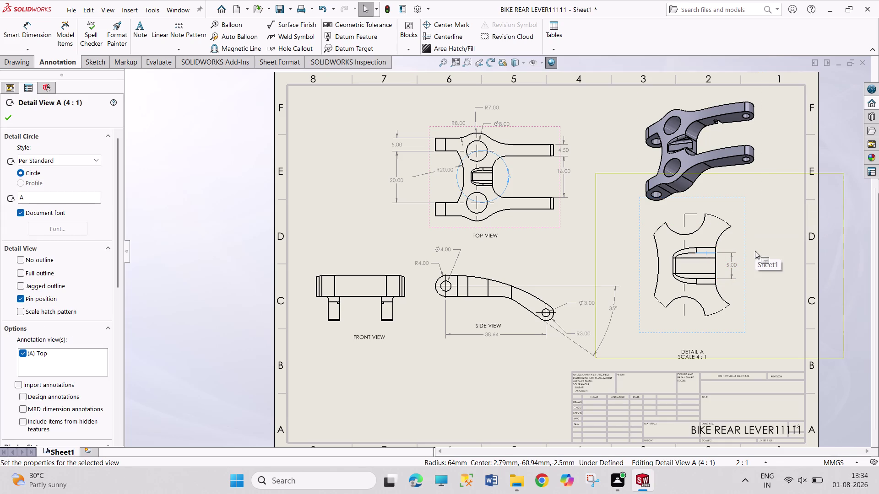
key(Escape)
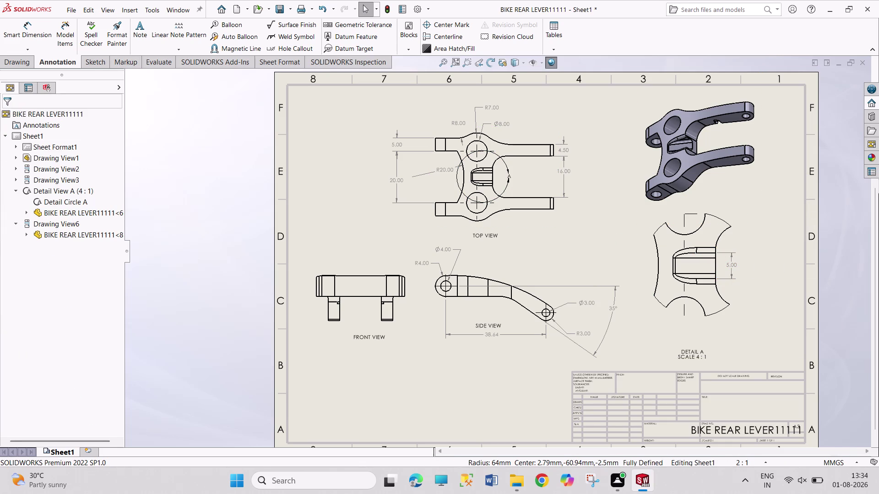
click(27, 48)
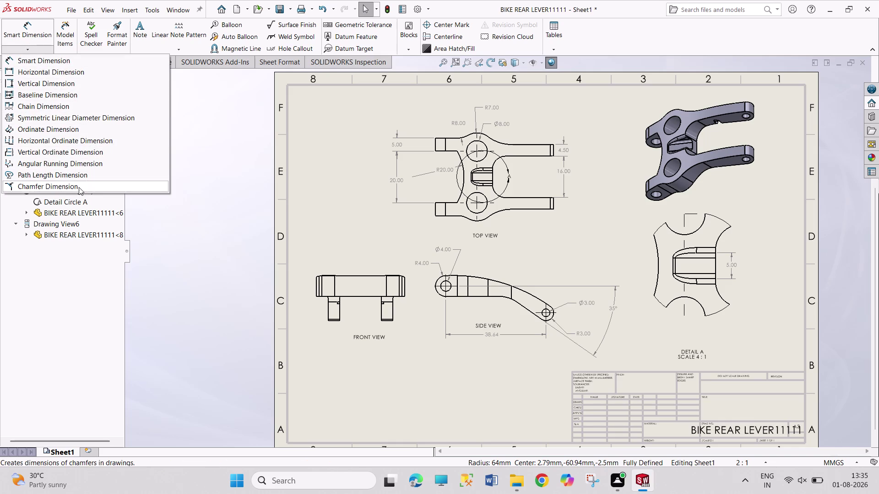
Dimension Detail A's small upper-right edge as 1.00 and place a note above it.
click(43, 63)
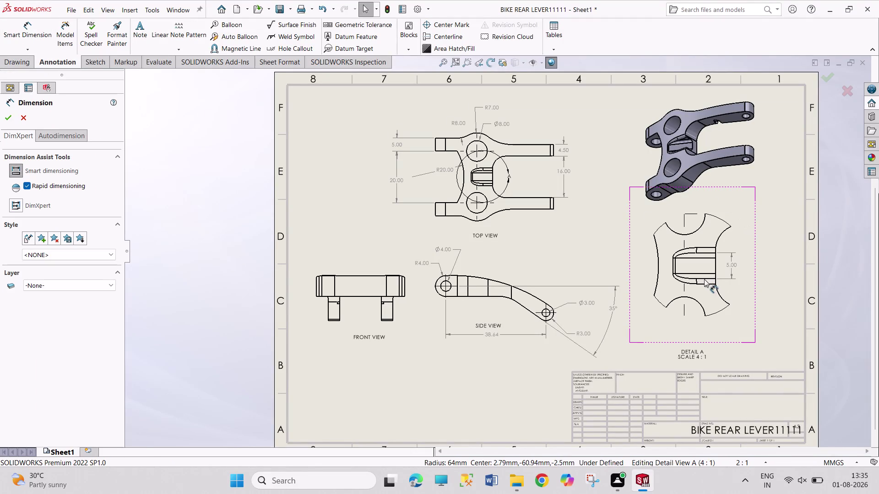
click(709, 251)
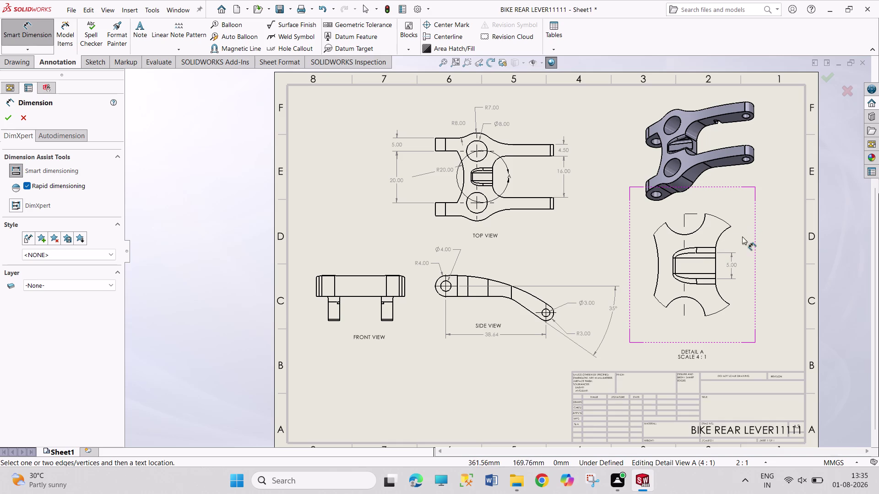
click(714, 253)
click(717, 249)
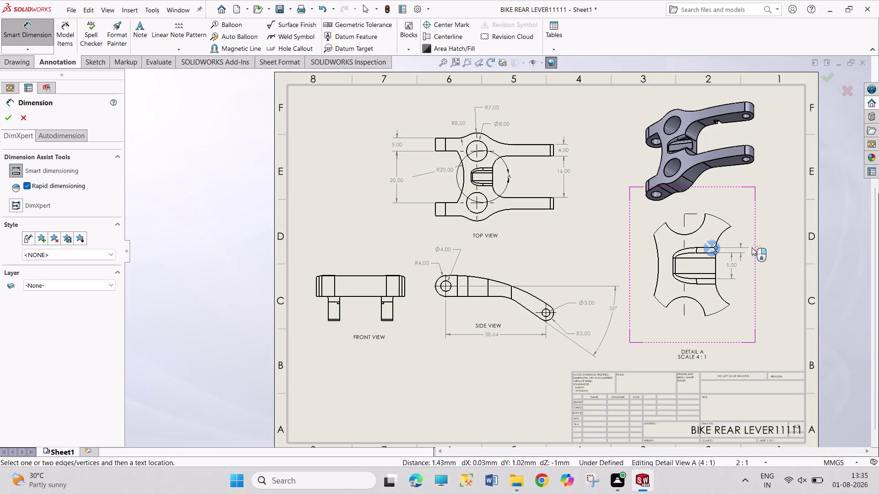
click(771, 243)
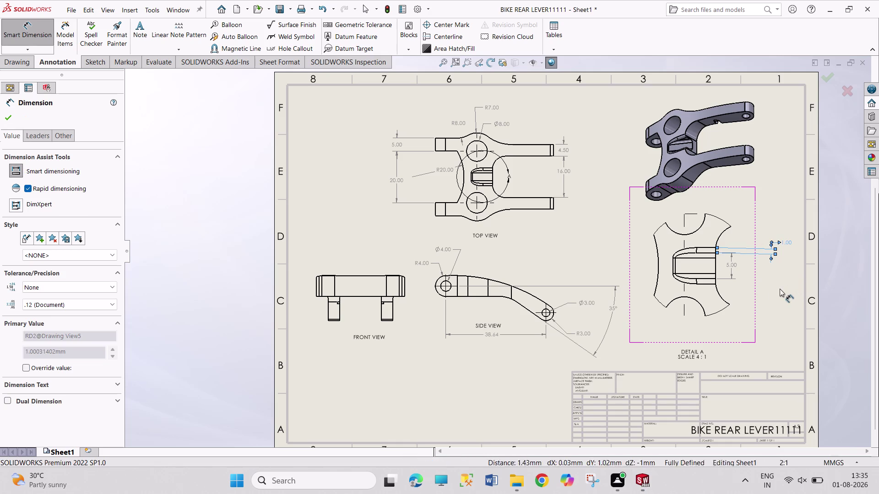
click(36, 29)
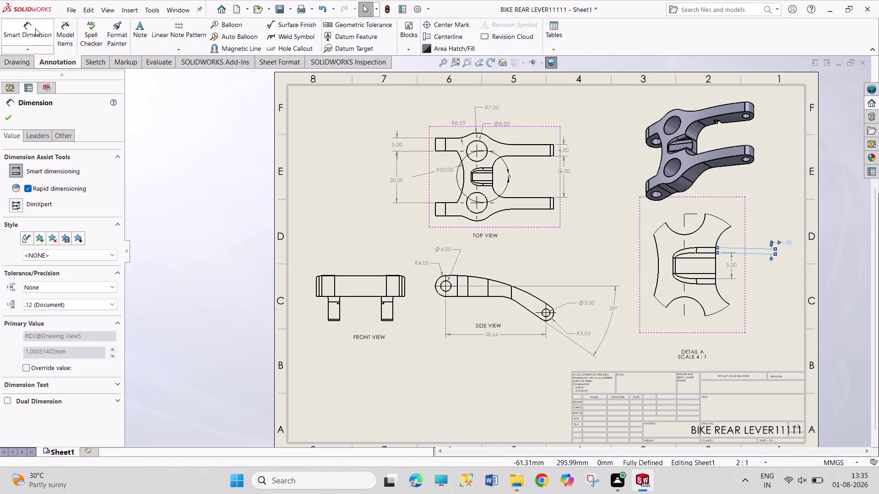
click(146, 35)
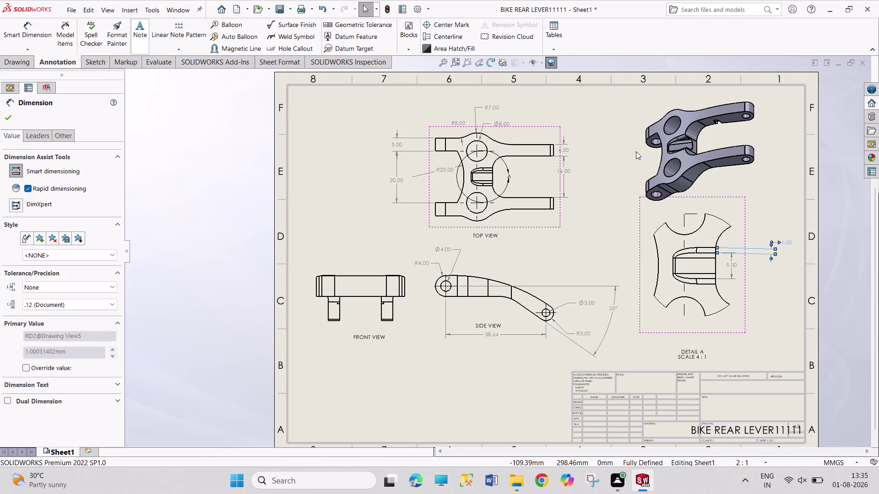
click(755, 231)
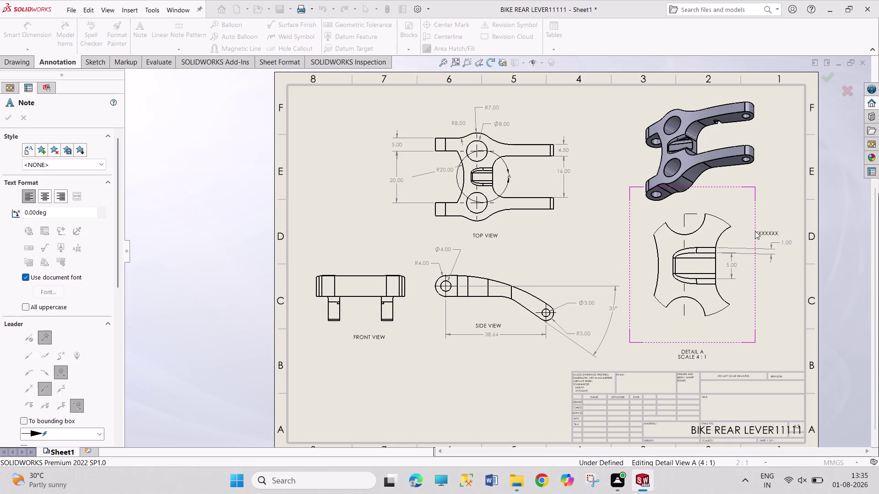
Write the note 'R1 FILLET' beside Detail A's 1.00 dimension, correcting typos.
text(RA)
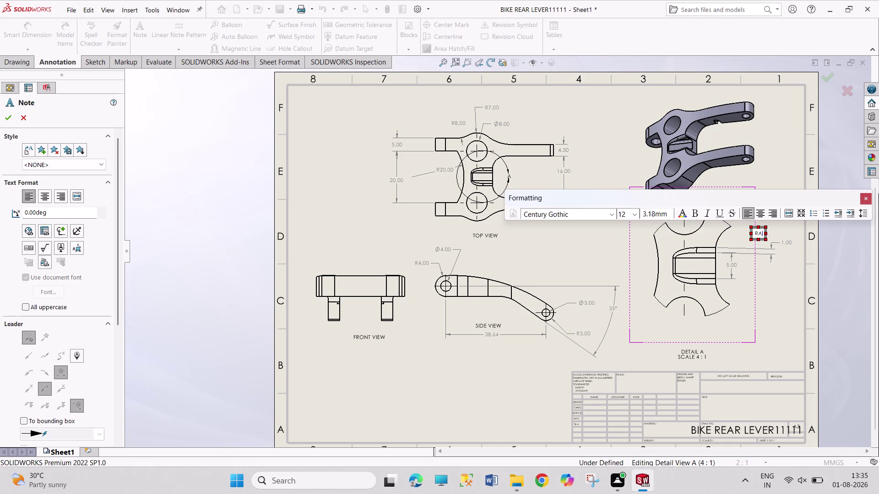
key(BackSpace)
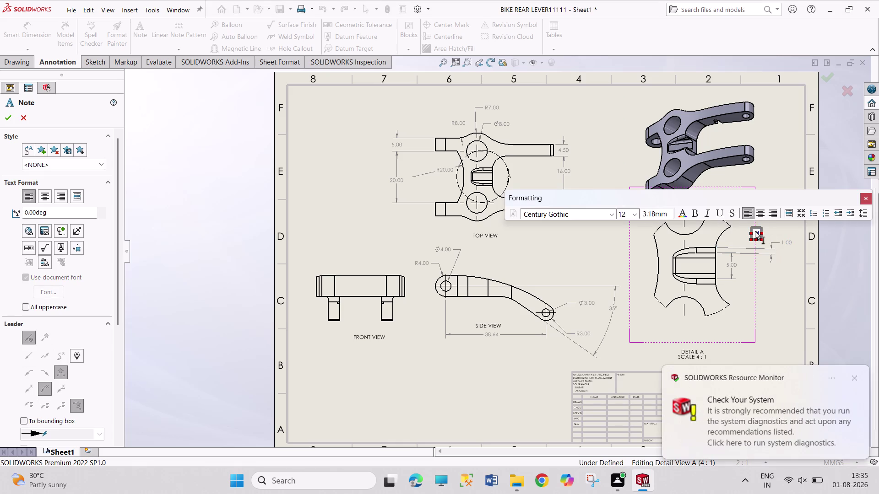
text(1 FILL)
text(ER)
key(BackSpace)
key(t)
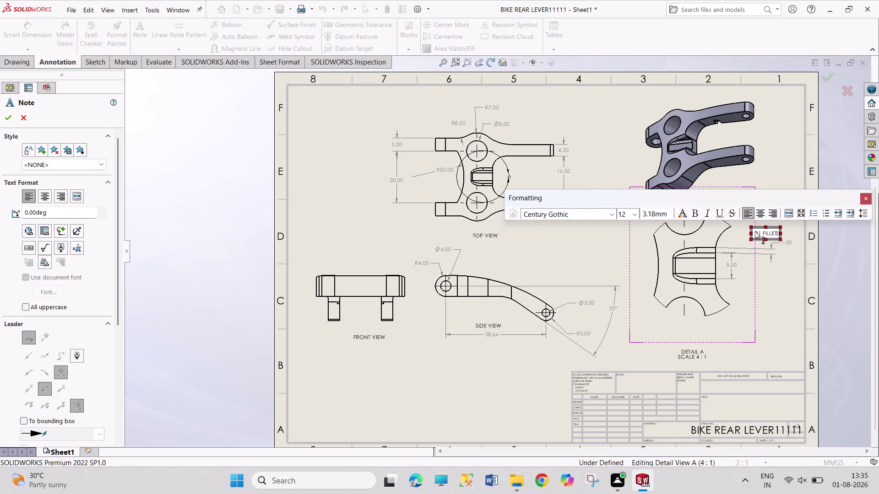
click(782, 321)
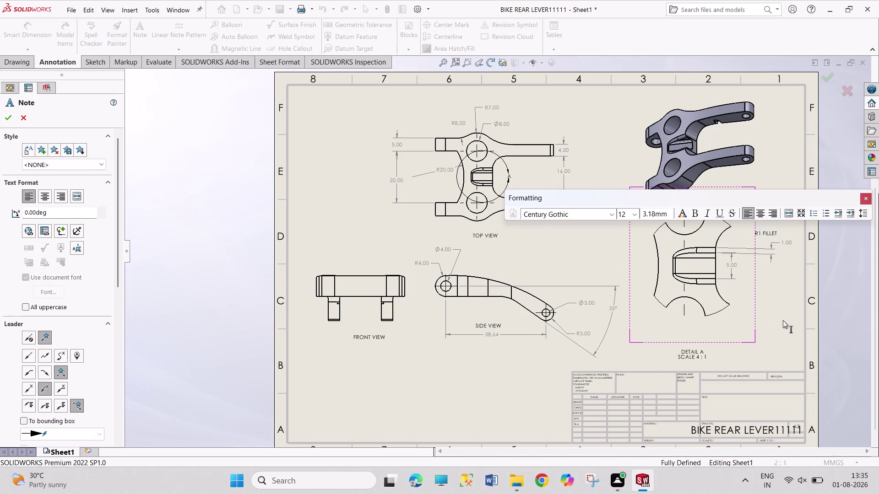
key(Escape)
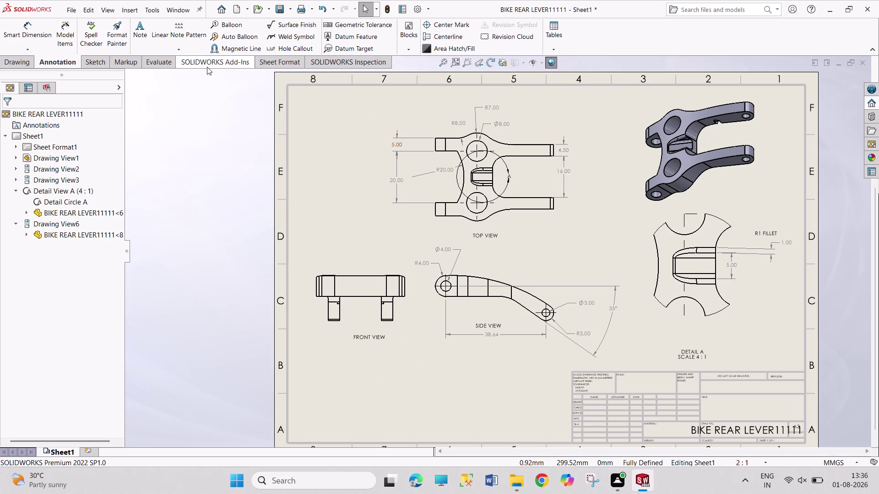
click(31, 30)
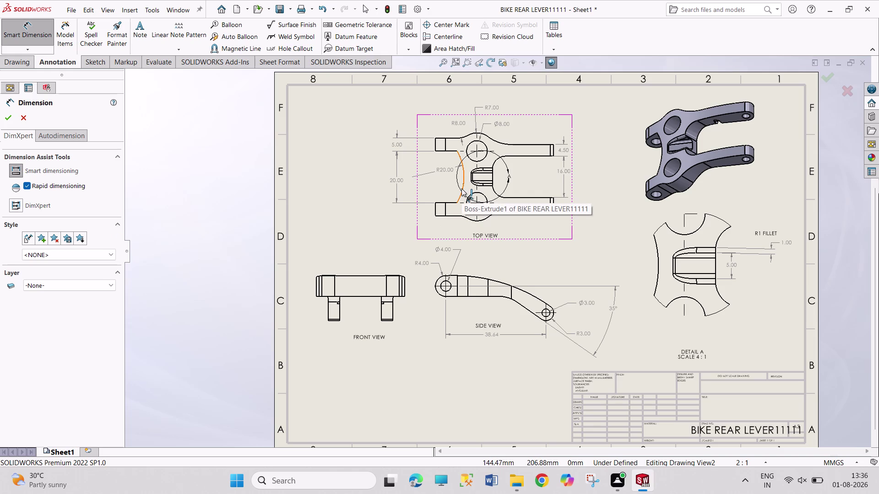
Try dimensioning the top view's left arc and lower hole, cancelling the previews.
click(445, 214)
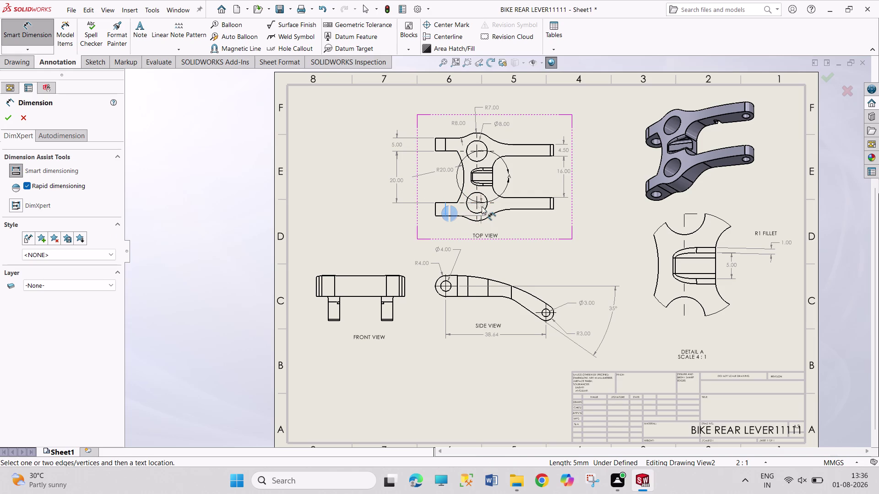
click(485, 208)
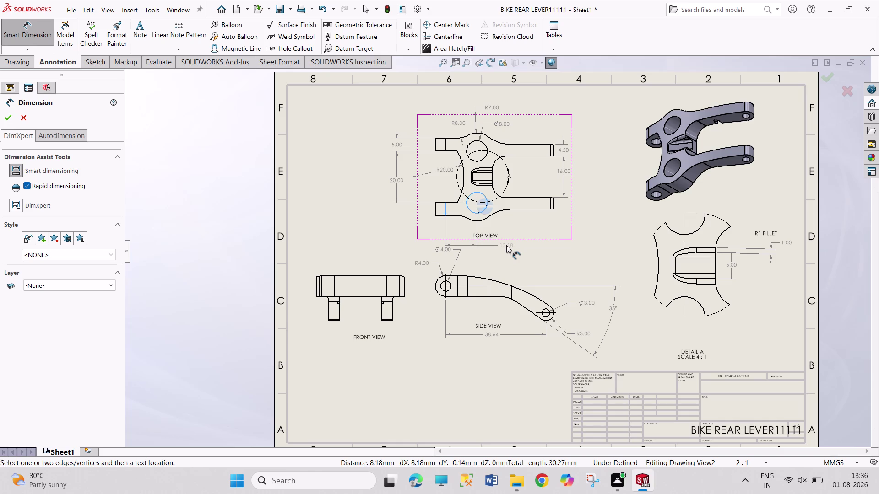
key(Escape)
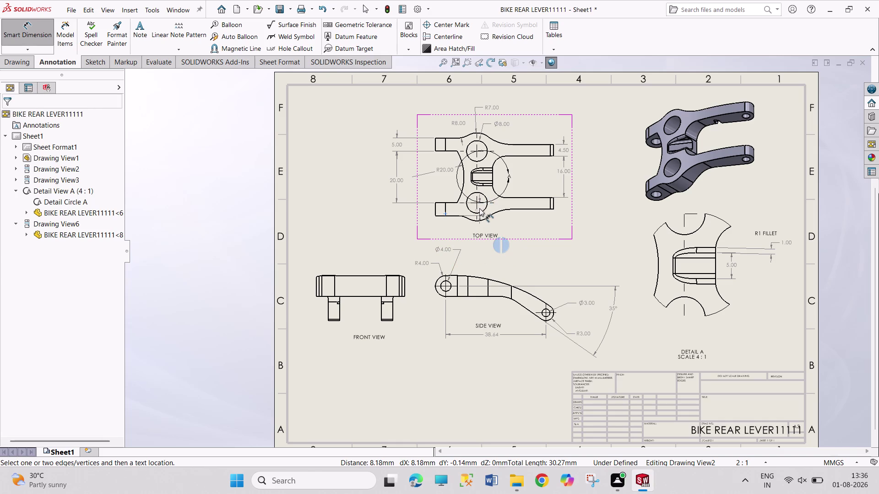
click(463, 186)
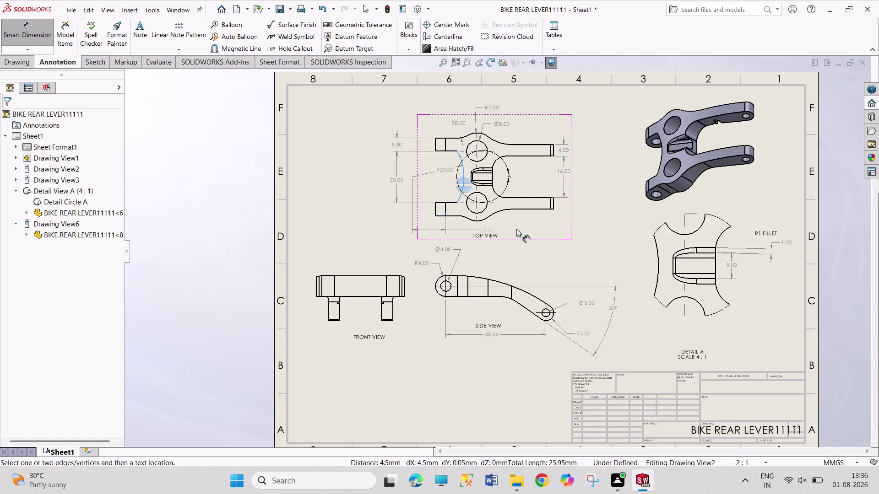
key(Escape)
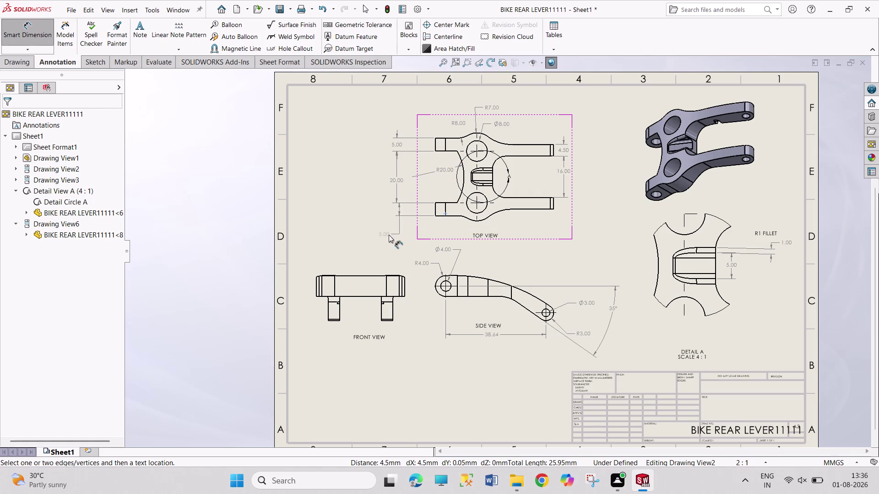
key(Escape)
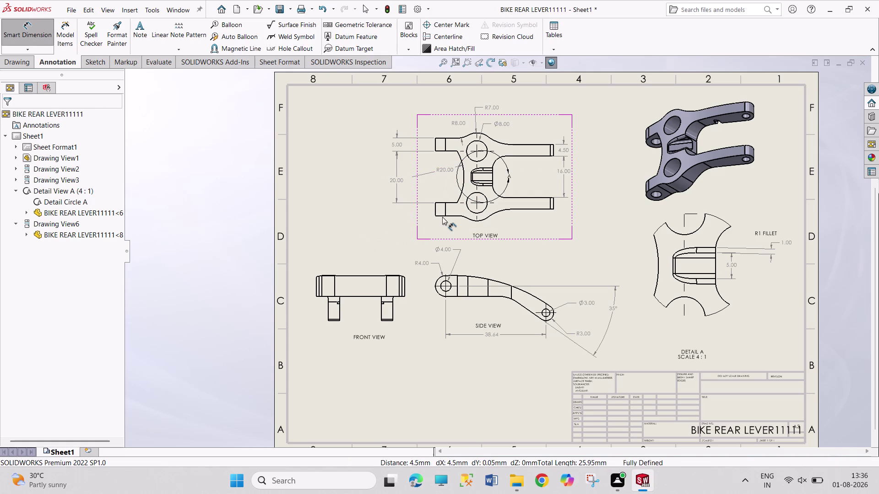
Retry a dimension between the top view's left arc and left edge.
click(465, 181)
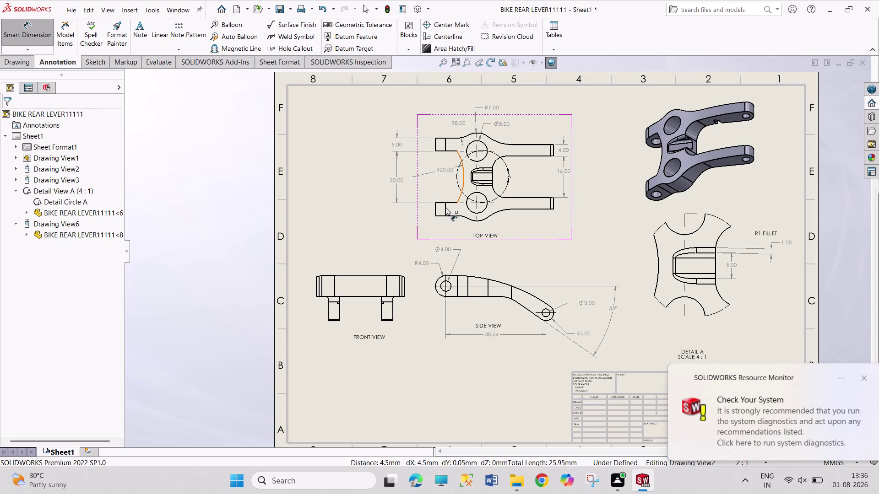
click(444, 202)
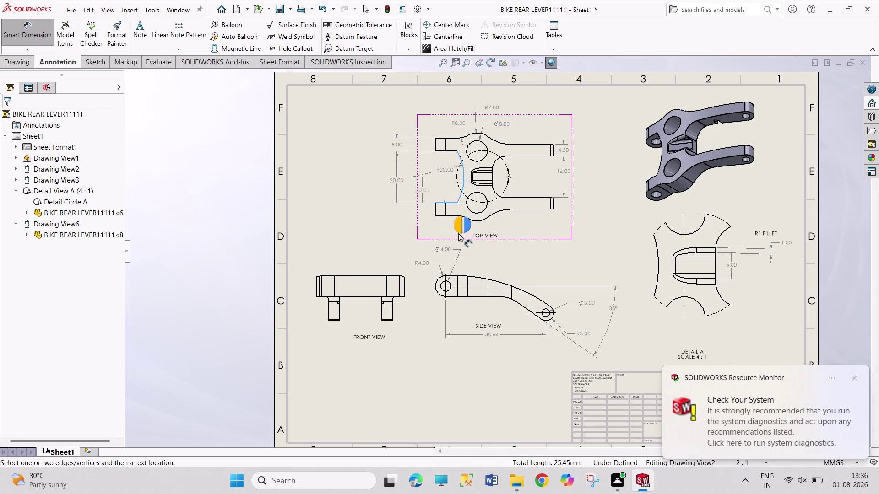
key(Escape)
key(Escape)
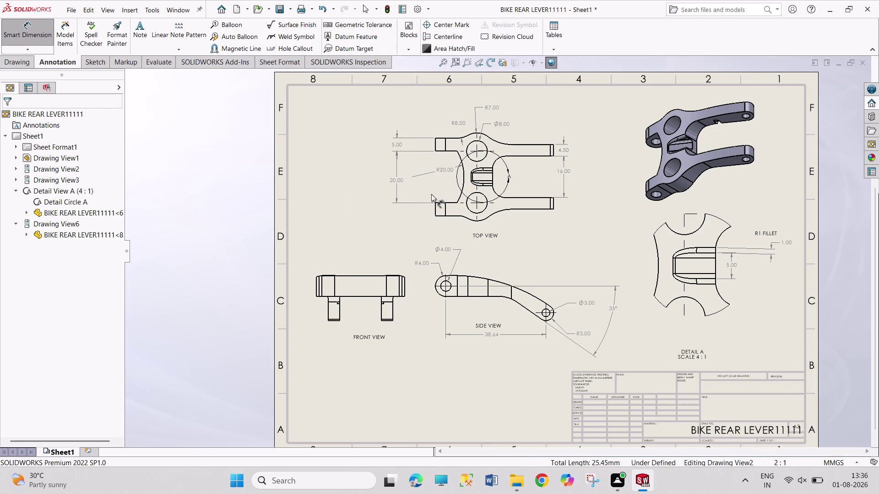
click(445, 203)
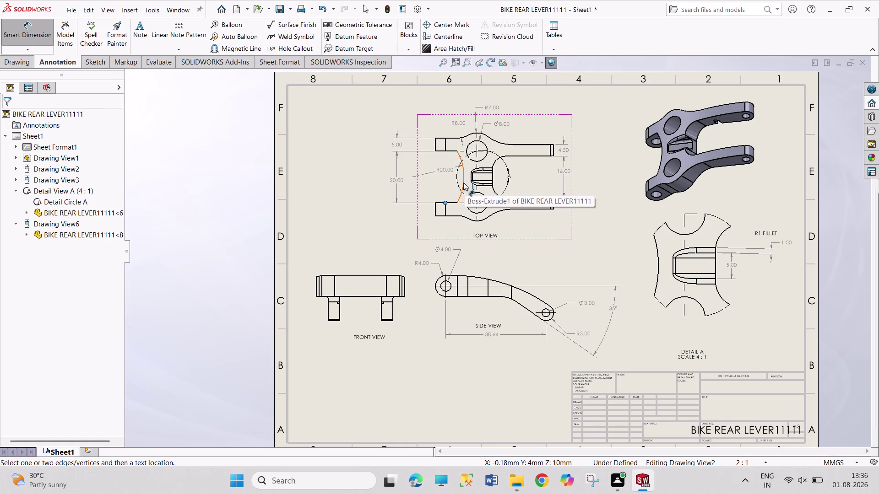
click(464, 182)
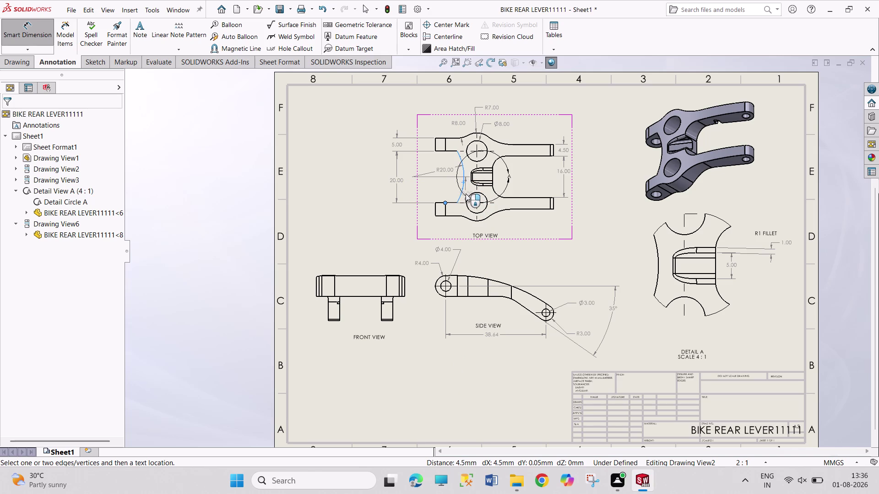
key(Escape)
key(Escape)
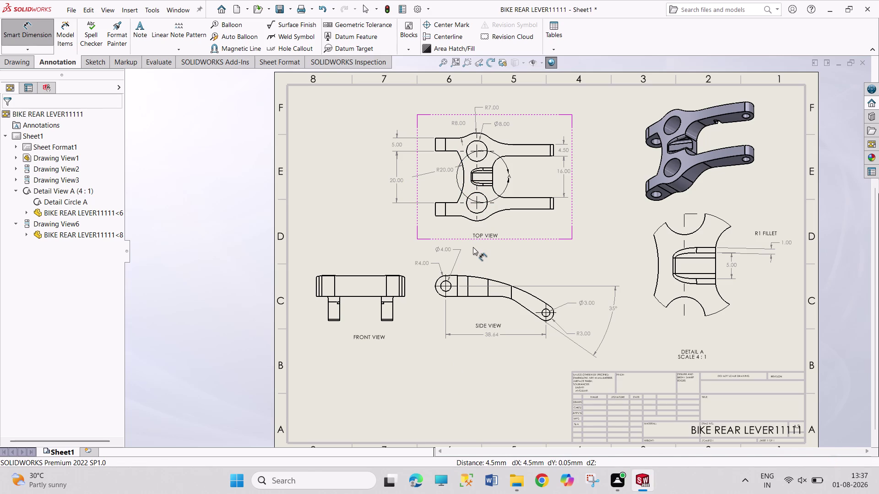
scroll(down, 3)
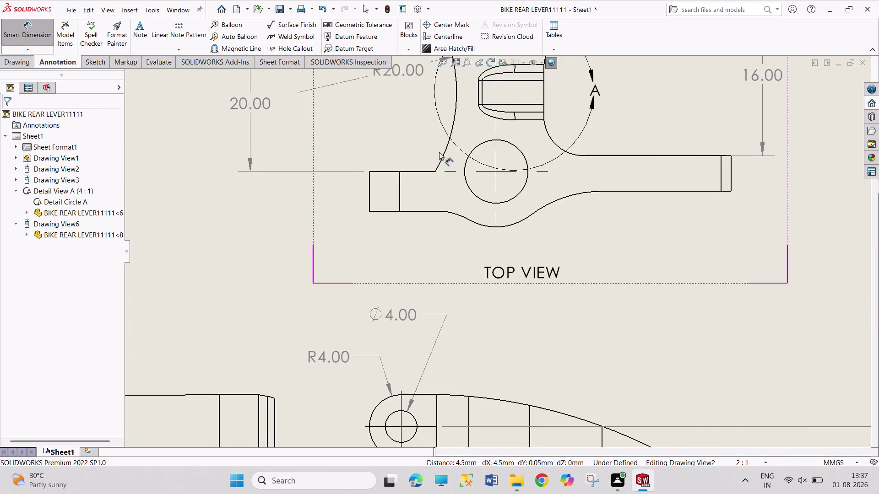
Try dimensioning the lower arm corner to the large arc, then discard the pending 7.00 dimension.
scroll(up, 3)
scroll(down, 3)
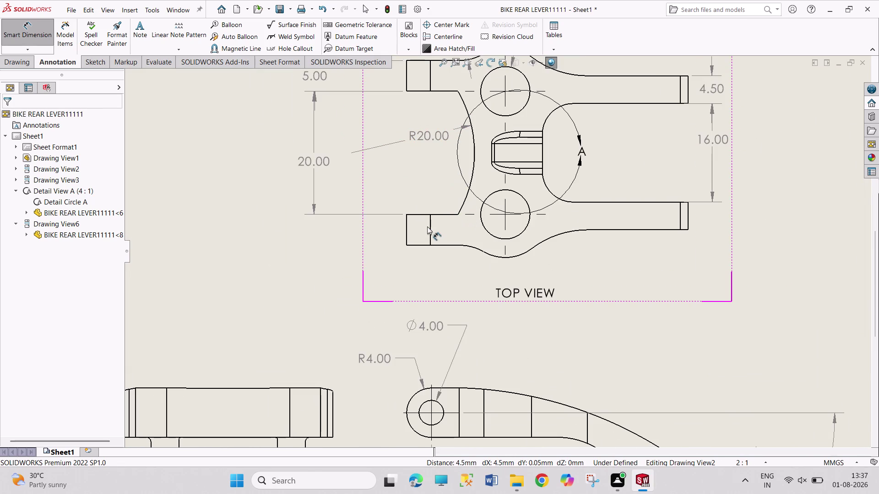
click(430, 214)
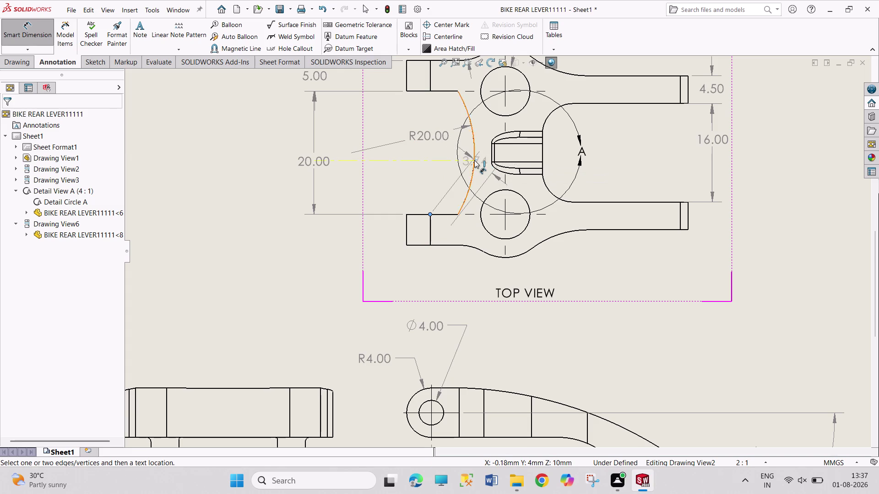
click(474, 160)
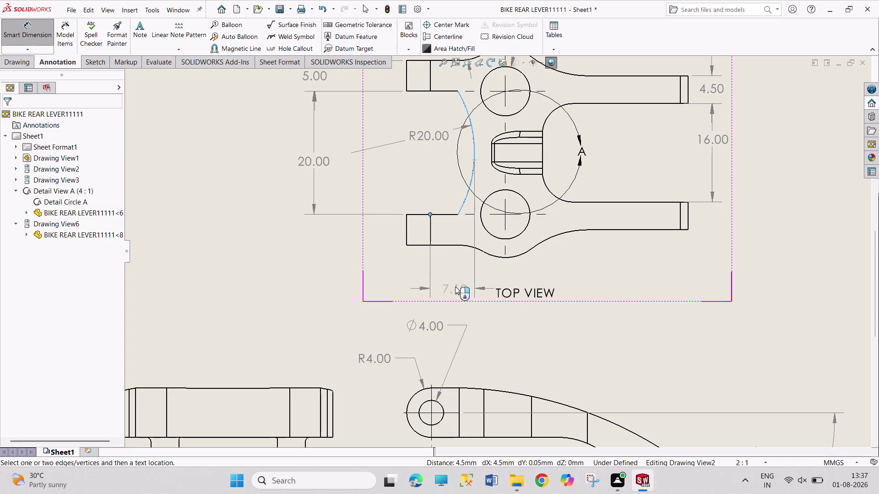
key(Escape)
scroll(up, 3)
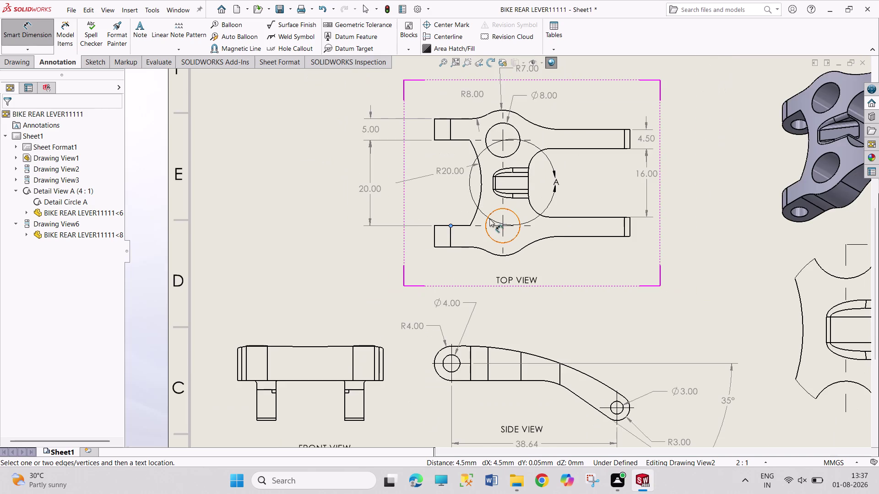
scroll(up, 3)
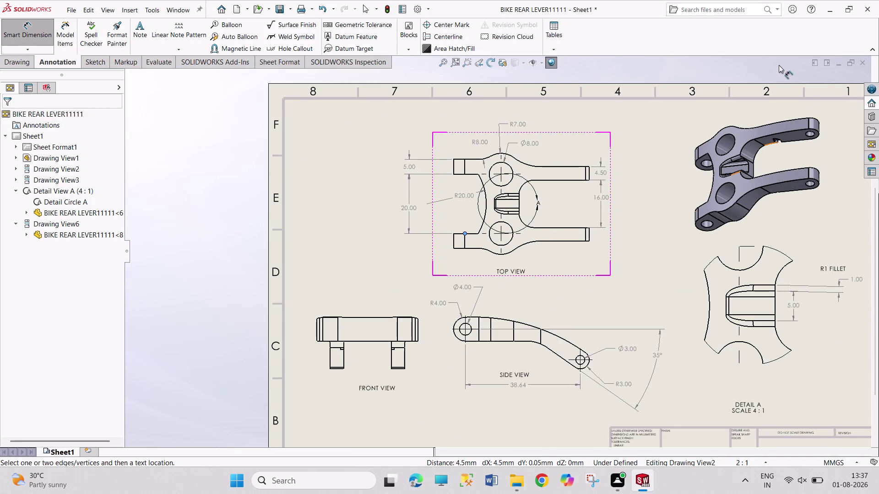
click(524, 164)
key(Escape)
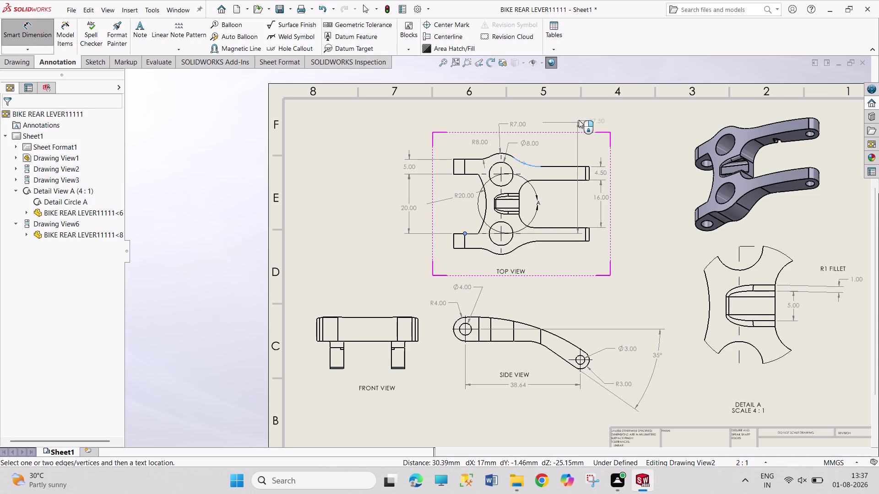
key(Escape)
key(Escape)
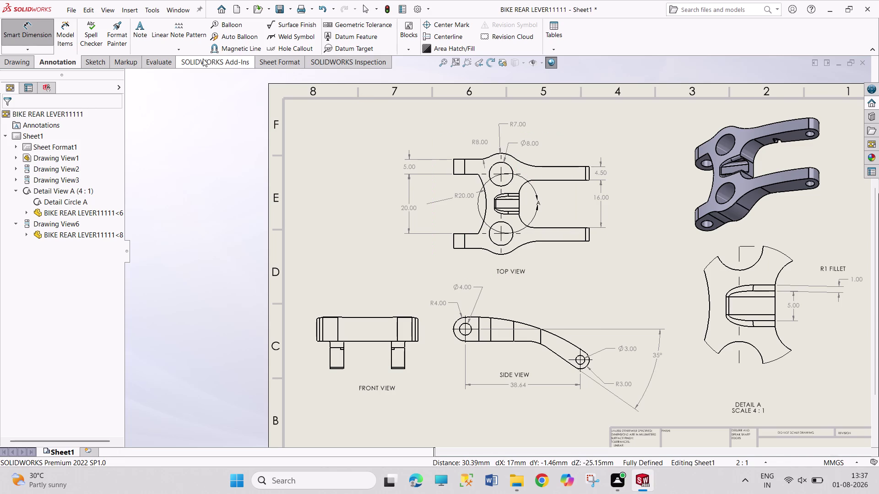
Place an R15.00 radius dimension on the upper arm's curved edge in the top view.
click(26, 33)
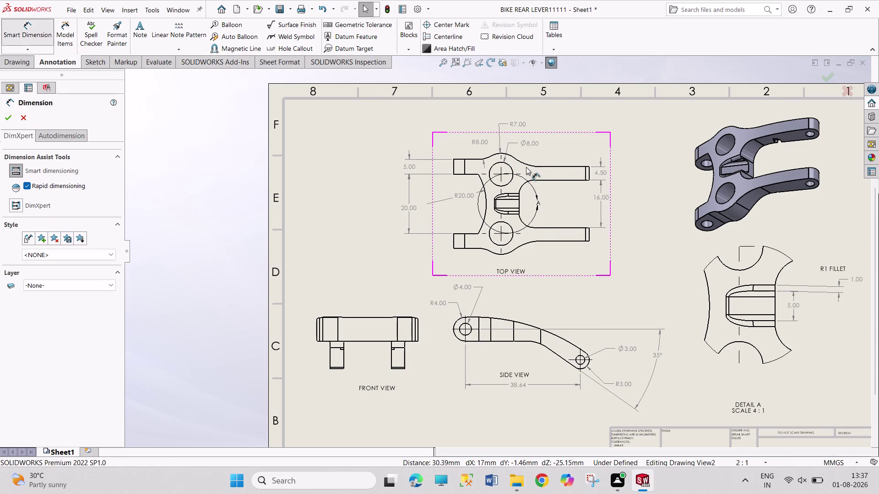
click(525, 165)
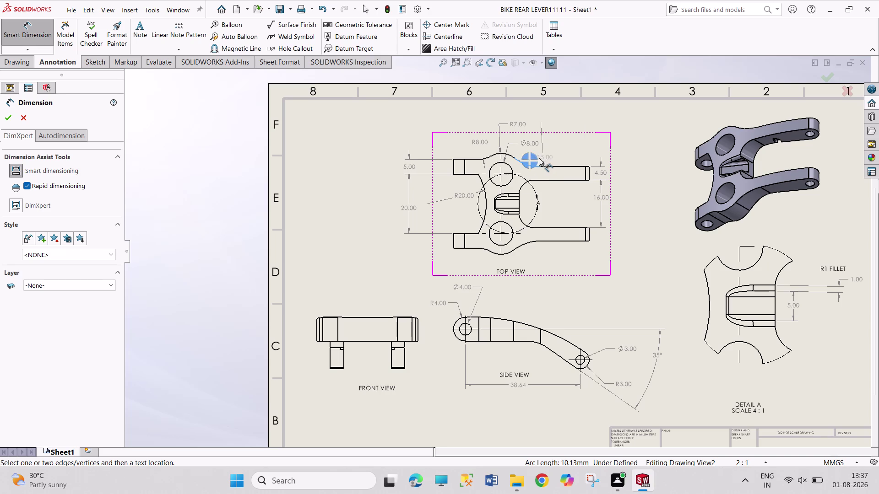
click(558, 153)
right_click(635, 151)
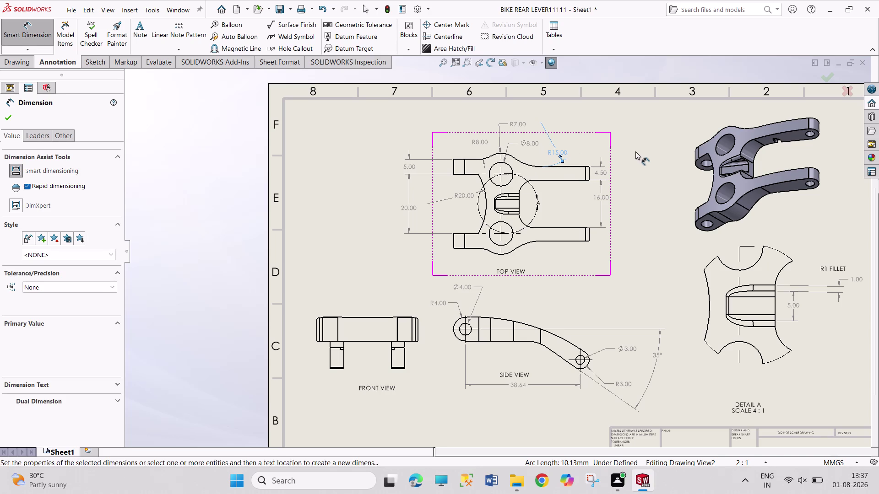
click(648, 195)
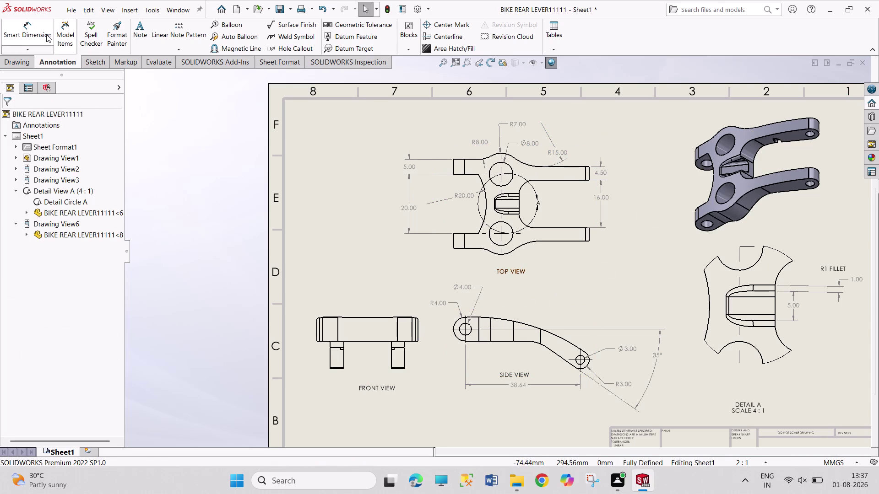
click(10, 67)
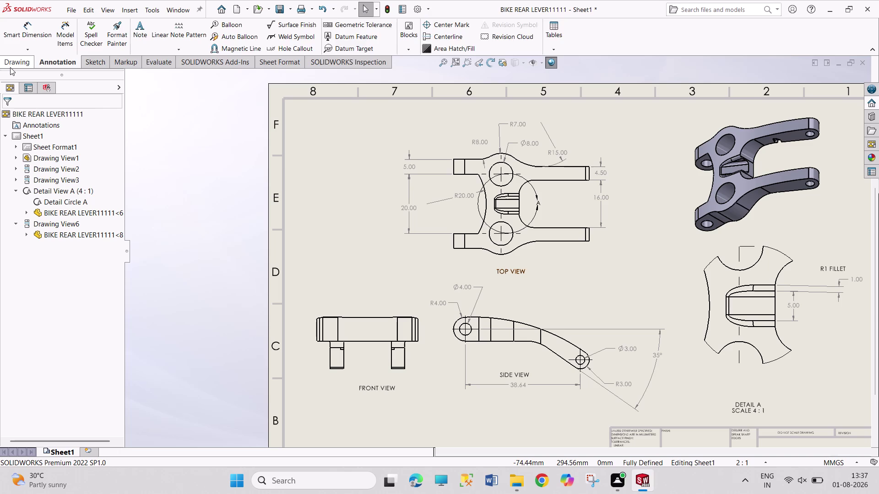
click(86, 34)
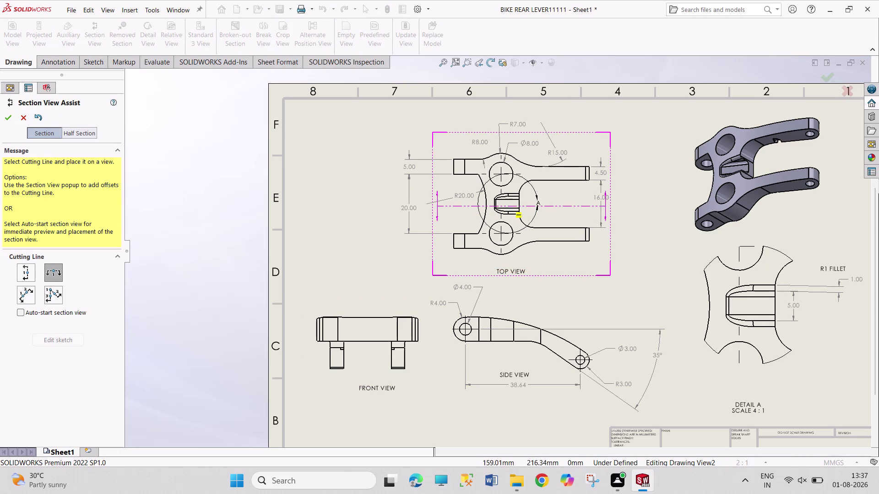
Cut section B-B horizontally through the top view centre and place it below the side view.
click(519, 204)
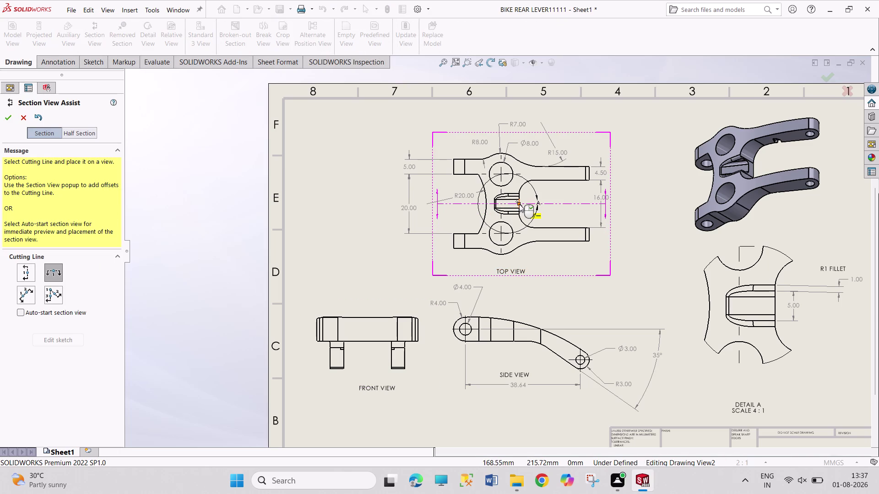
click(587, 193)
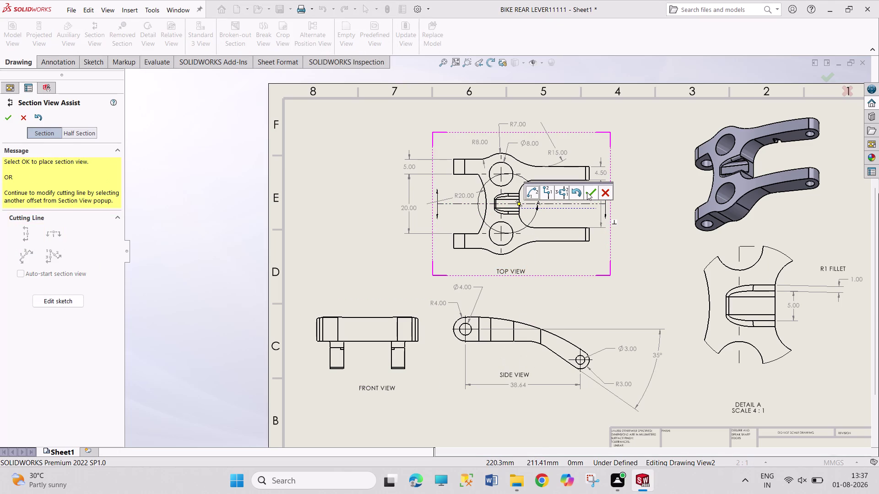
scroll(up, 3)
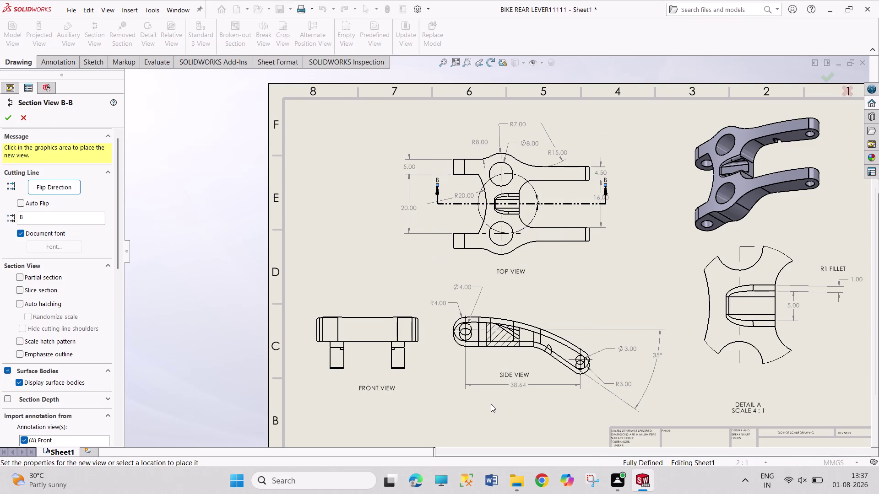
scroll(down, 3)
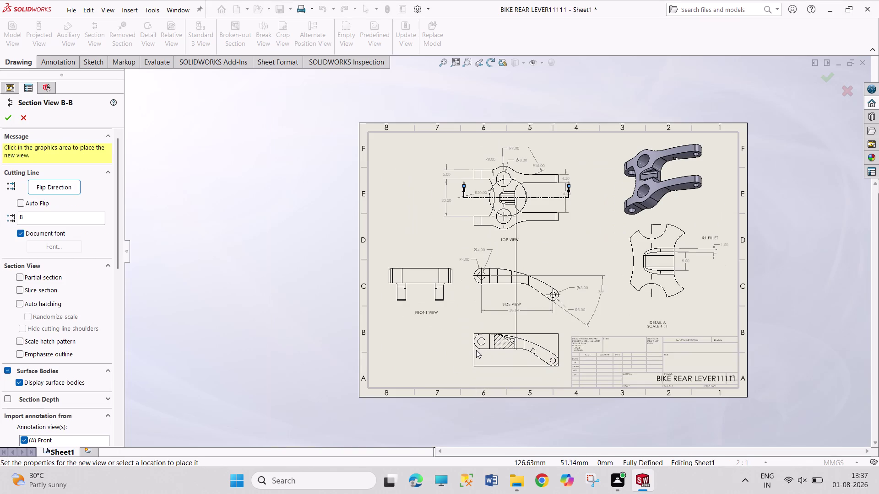
click(476, 350)
scroll(down, 3)
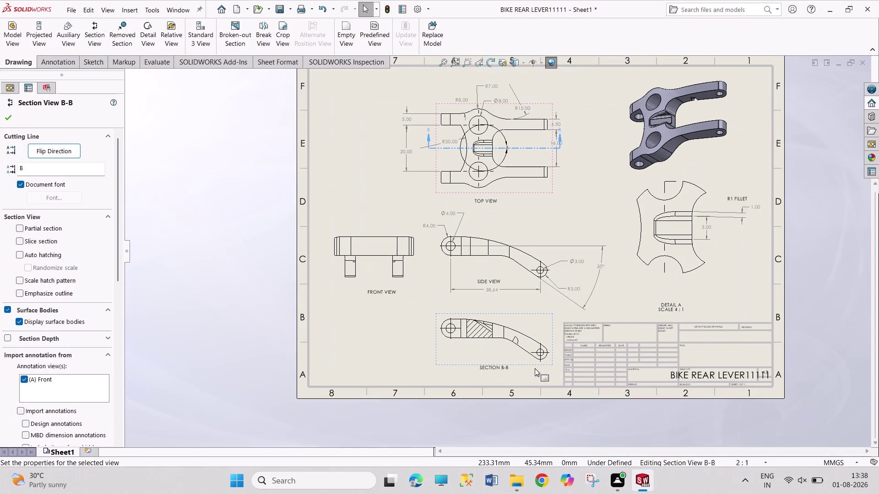
scroll(down, 3)
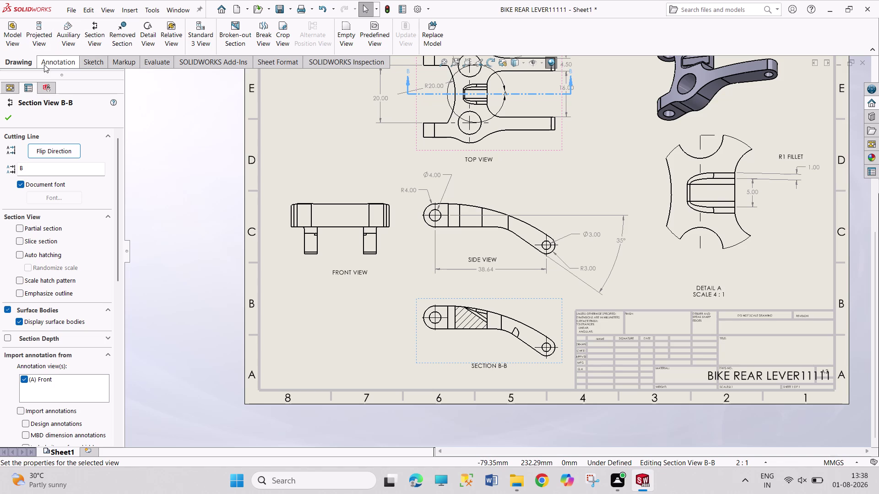
right_drag(182, 196, 180, 112)
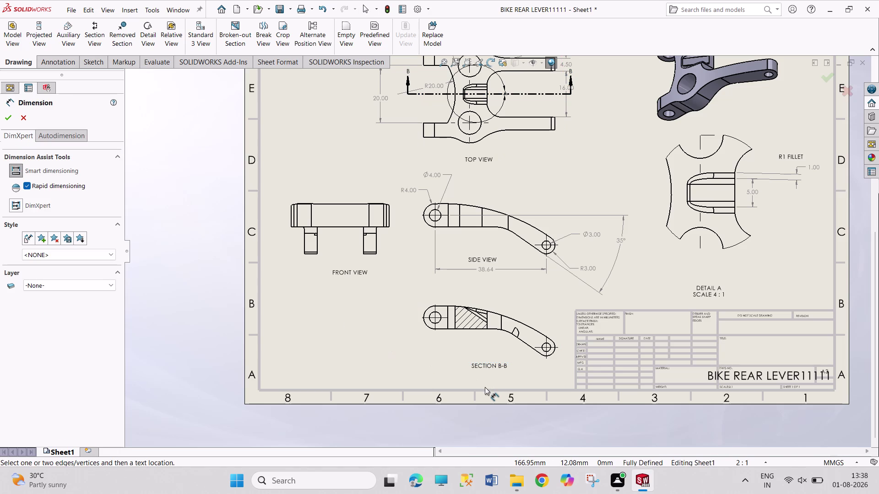
Dimension Section B-B with the 10.35 hole height and 12.00 overall height.
click(438, 322)
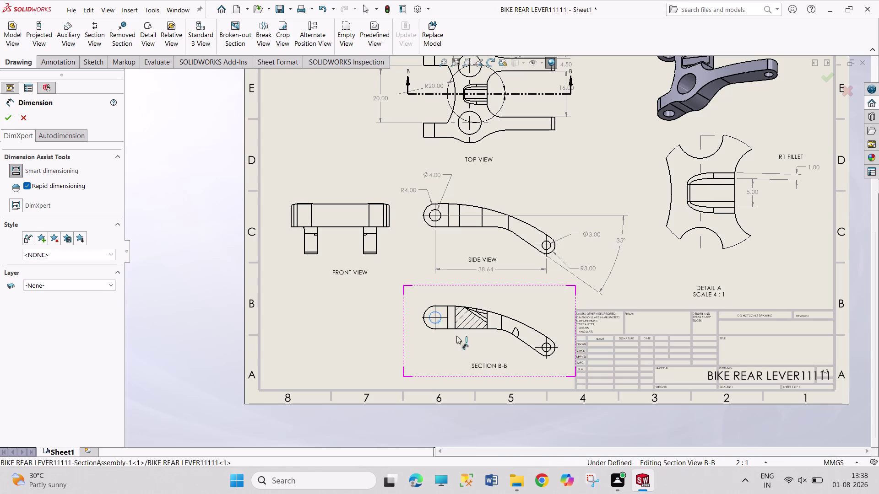
click(549, 350)
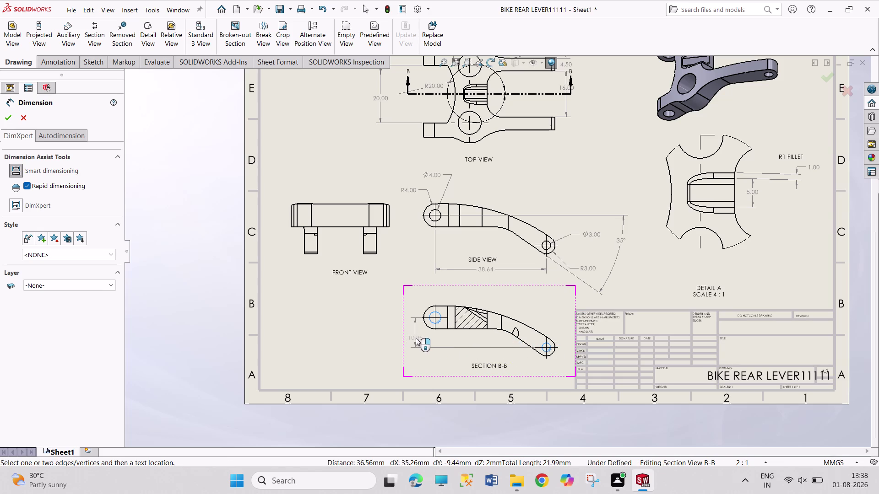
click(416, 338)
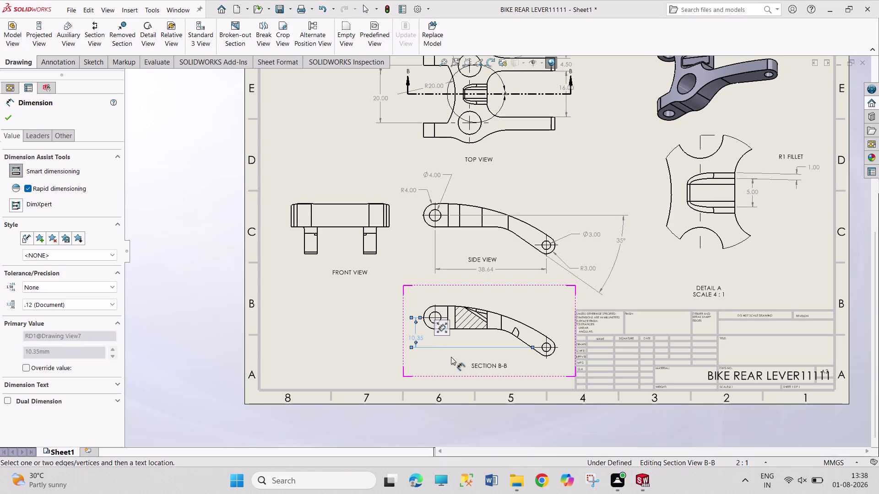
click(510, 333)
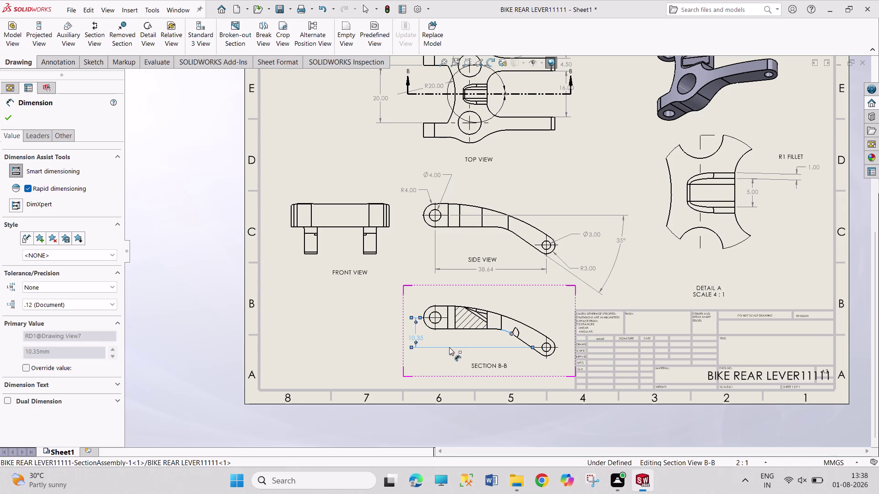
click(441, 328)
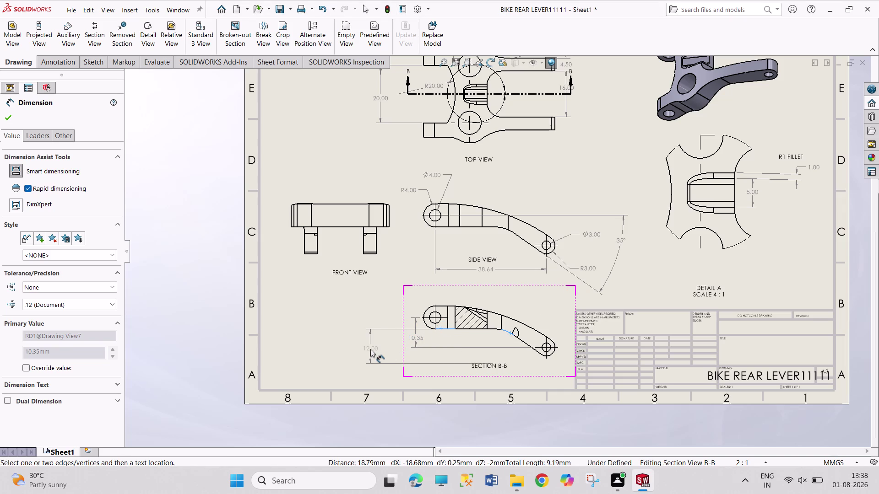
click(370, 350)
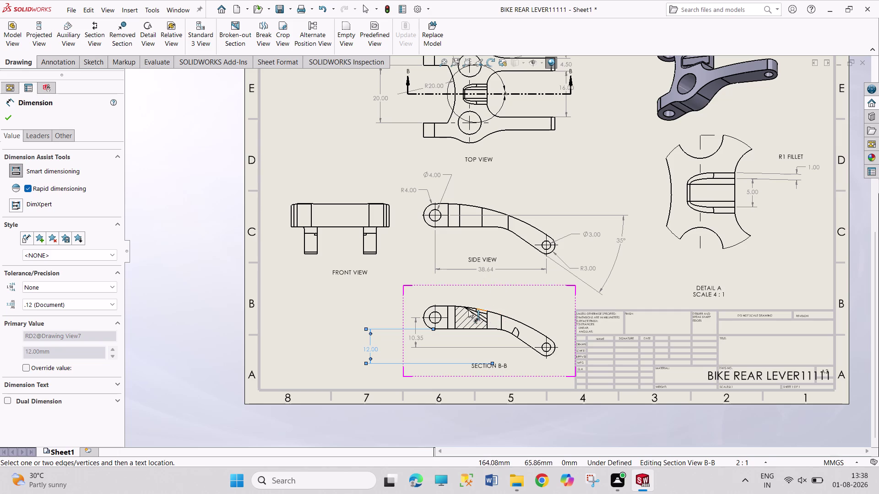
click(523, 324)
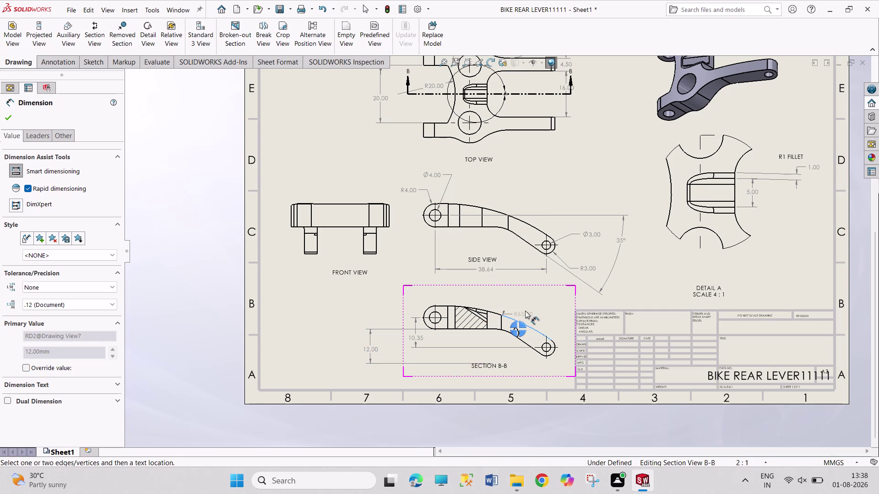
Add the R65.00 radius to Section B-B's curved edge and undo a stray 7.92 dimension.
click(529, 303)
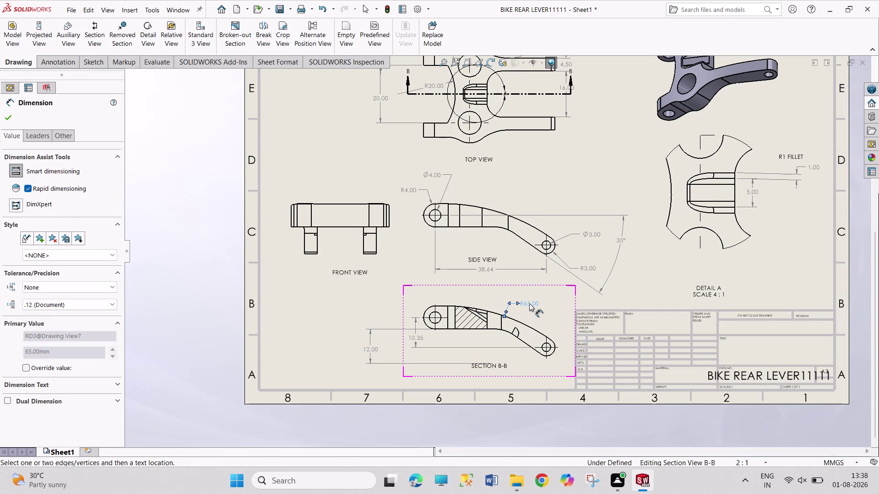
click(465, 307)
click(487, 312)
click(478, 295)
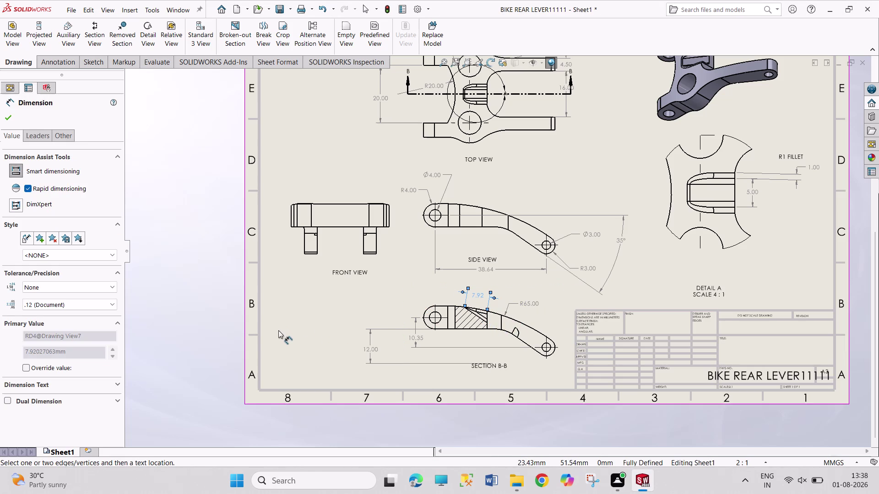
key(ctrl+z)
scroll(down, 3)
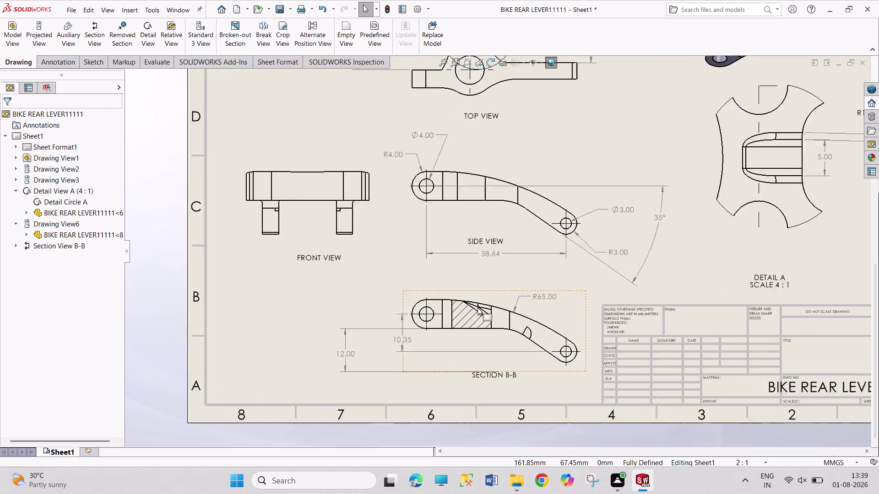
scroll(down, 3)
right_drag(206, 329, 204, 265)
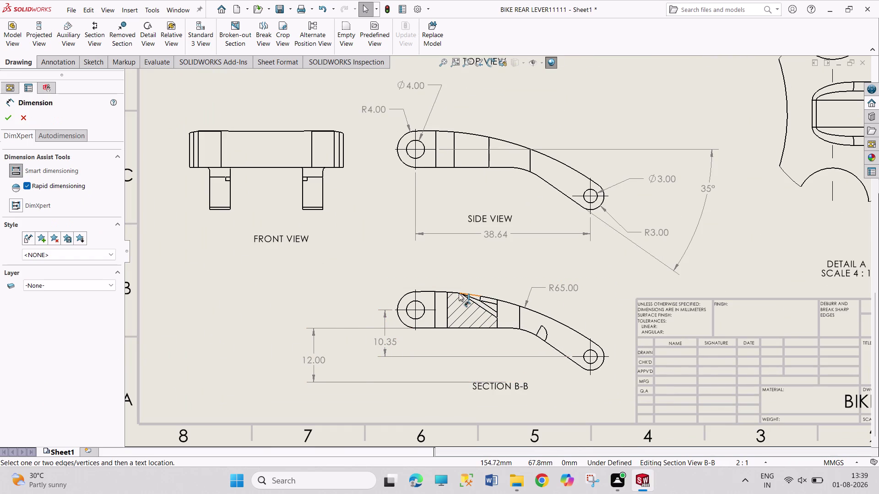
click(458, 294)
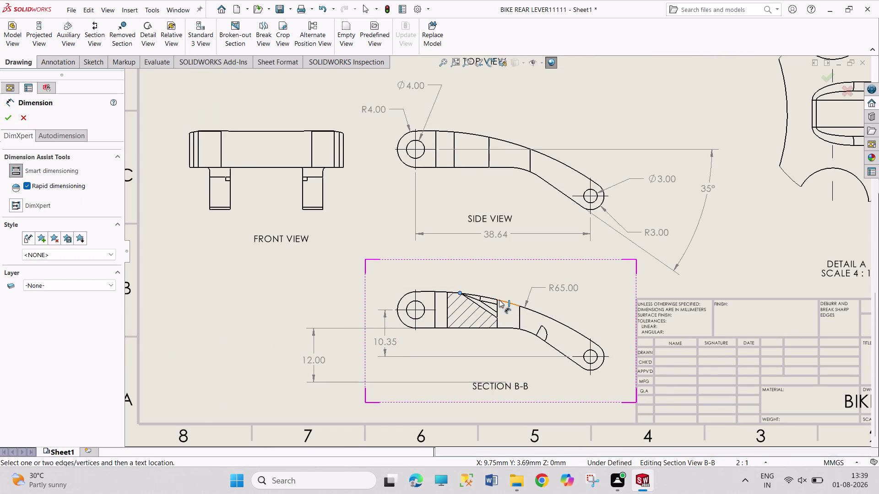
click(497, 300)
click(496, 300)
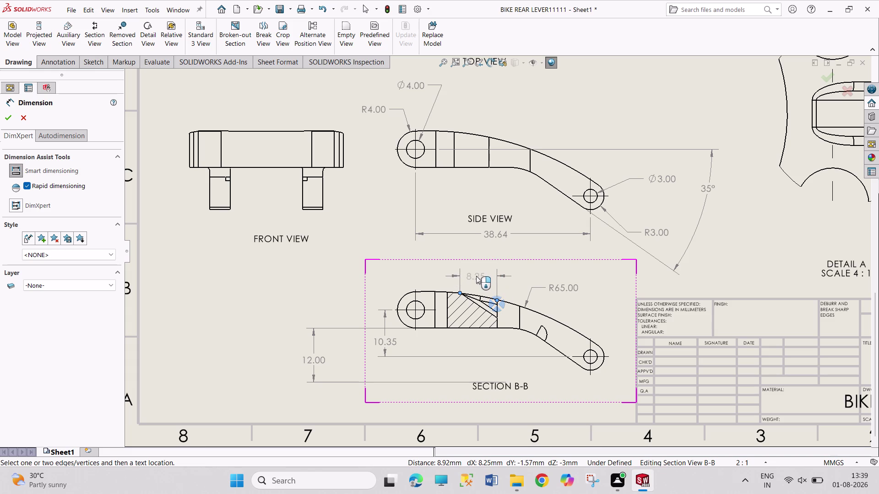
key(Escape)
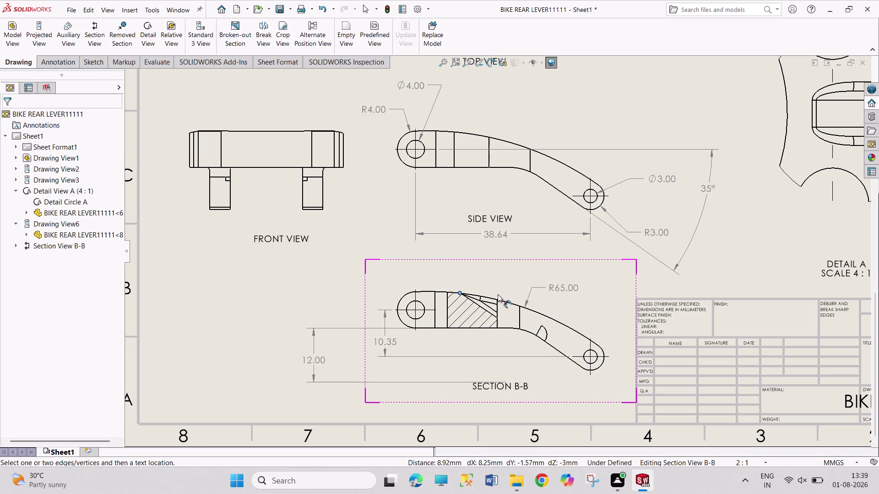
key(Escape)
click(498, 299)
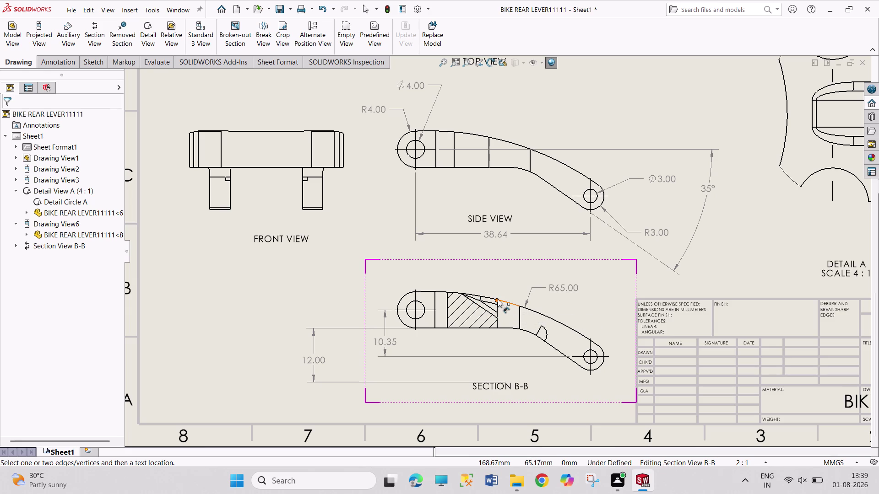
click(497, 300)
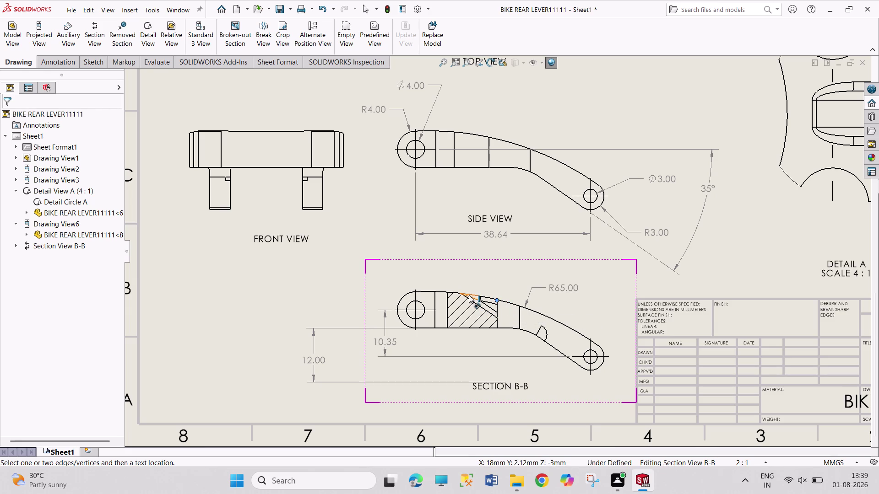
click(468, 295)
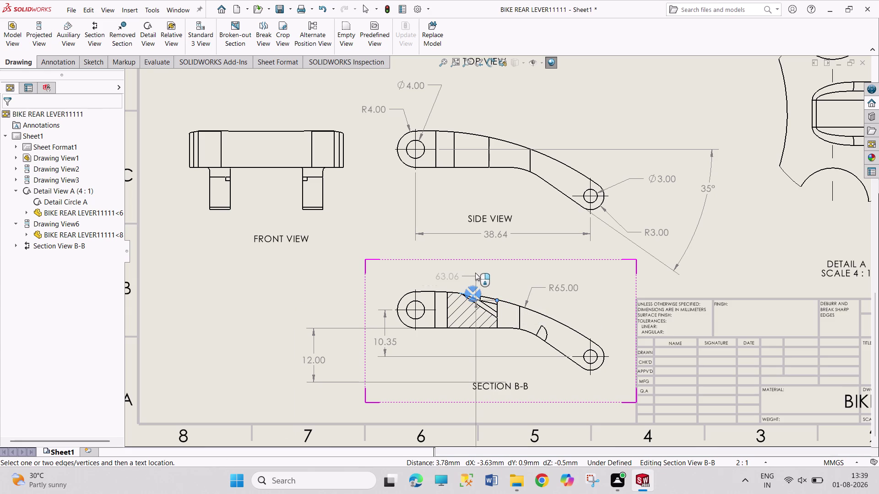
key(Escape)
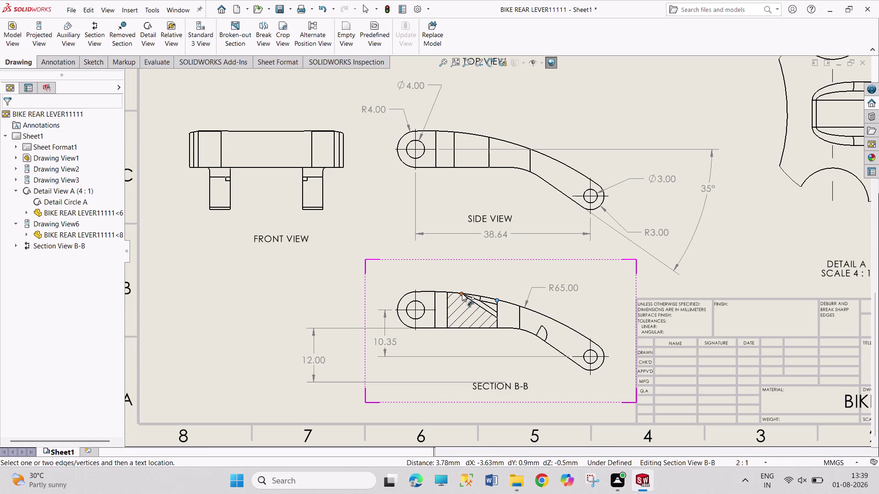
click(462, 293)
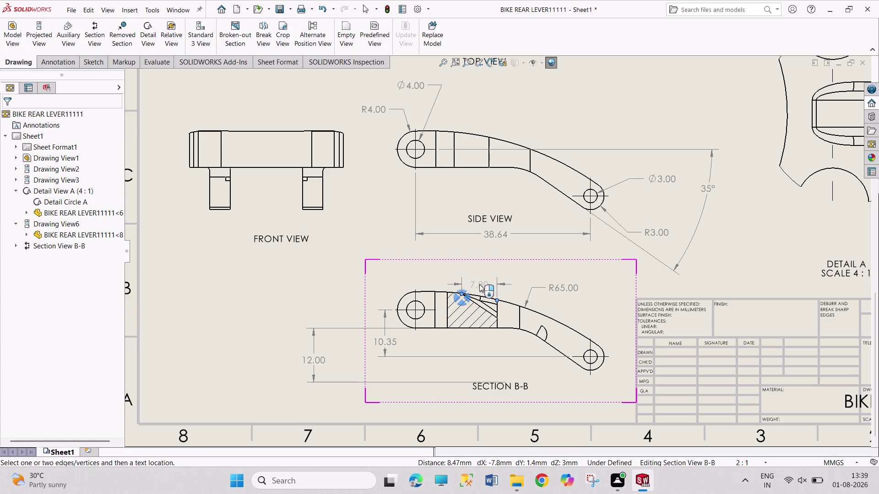
key(Escape)
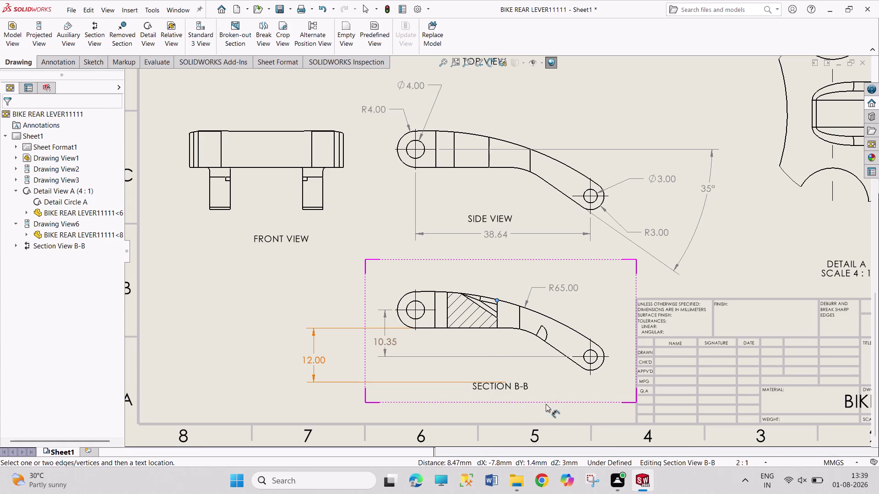
click(496, 318)
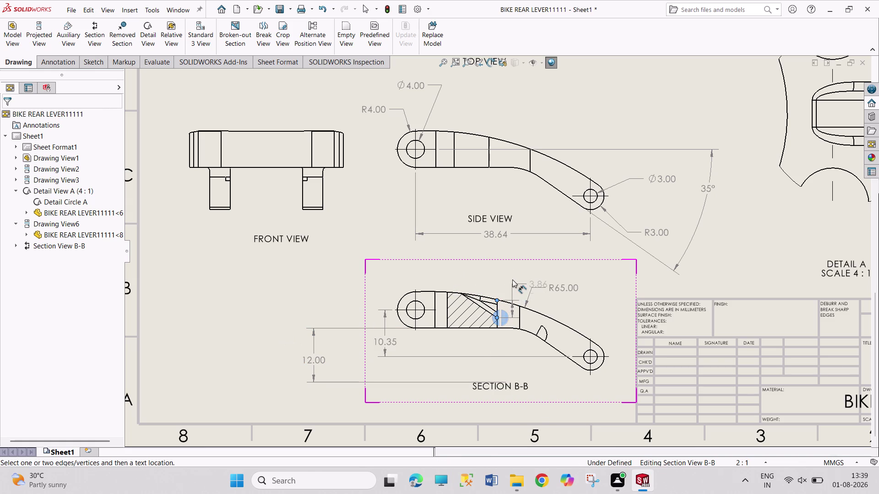
key(Escape)
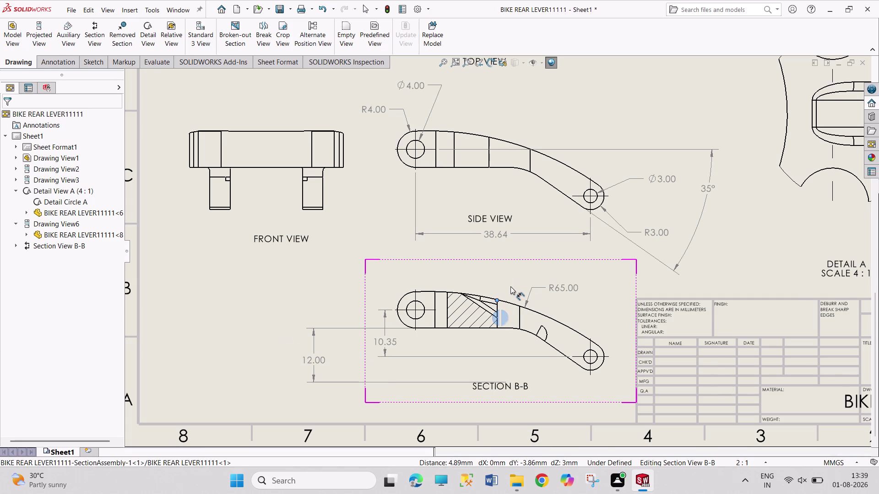
scroll(up, 3)
scroll(up, 3)
scroll(up, 3)
scroll(down, 3)
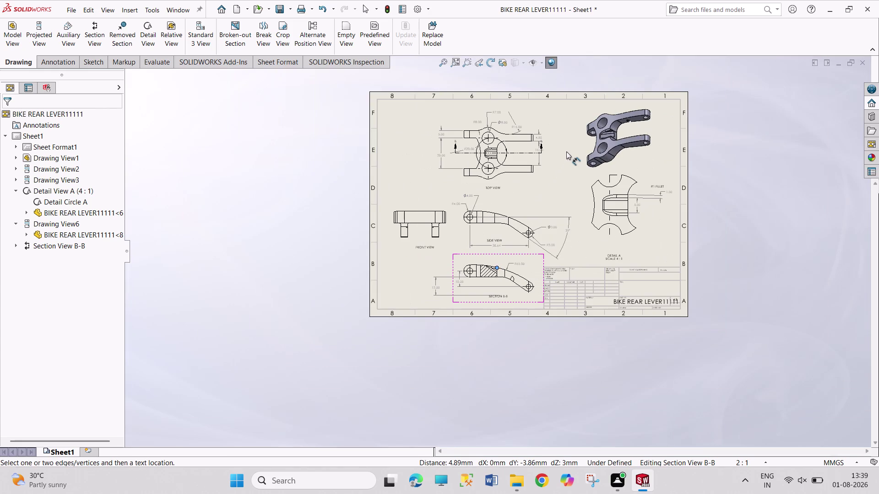
End dimensioning and bring up the save window for BIKE REAR LEVER11111.
right_click(711, 203)
click(748, 250)
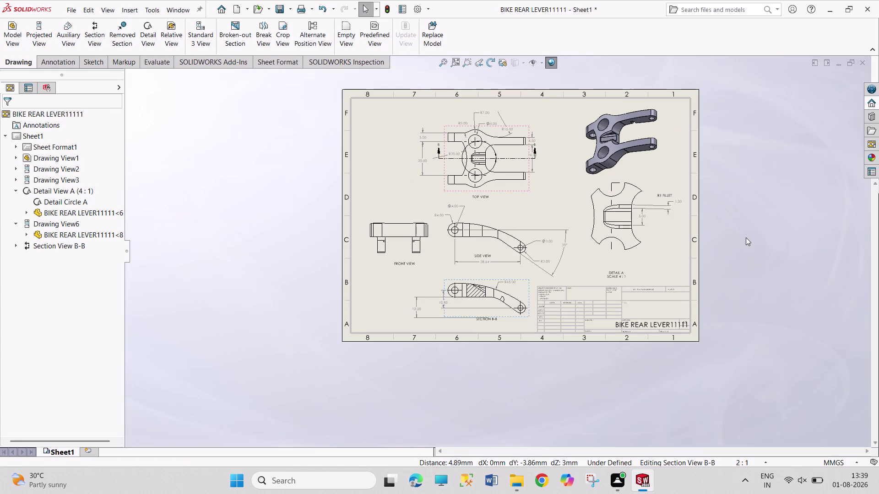
key(ctrl+s)
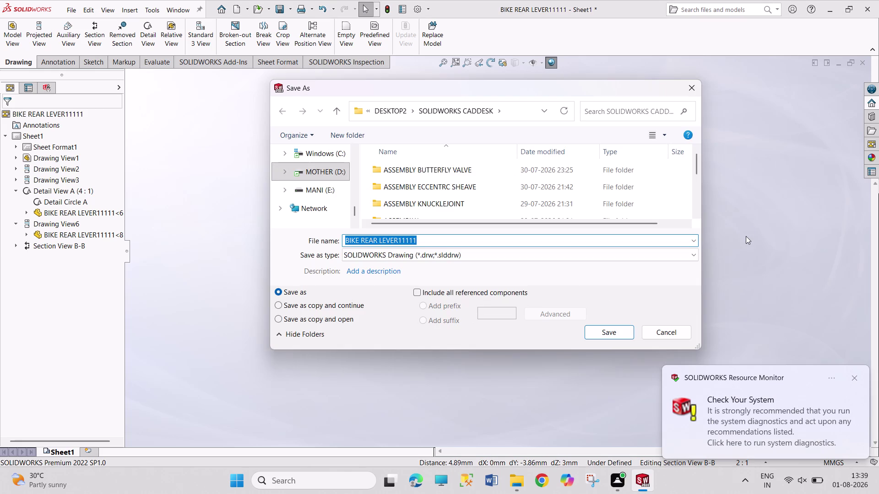
Replace '11111' with 'PDF' so the file is named BIKE REAR LEVERPDF, and save.
click(419, 242)
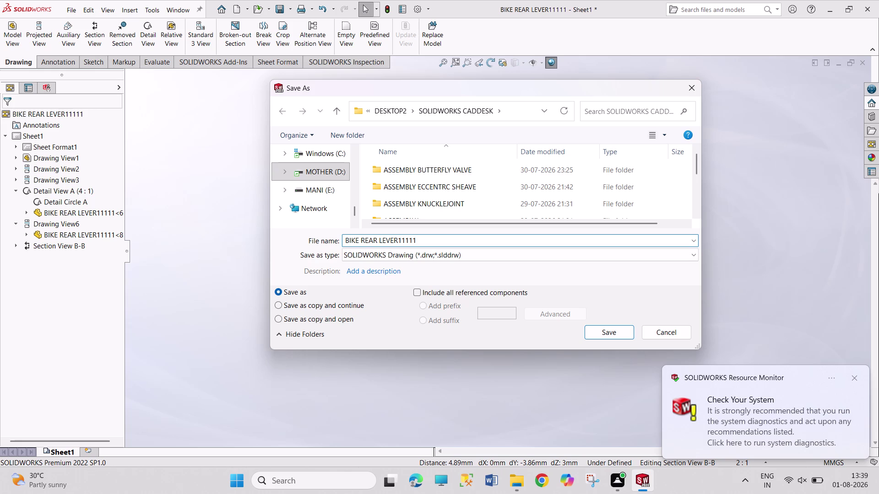
key(BackSpace)
key(BackSpace)
key(BackSpace)
key(BackSpace)
key(BackSpace)
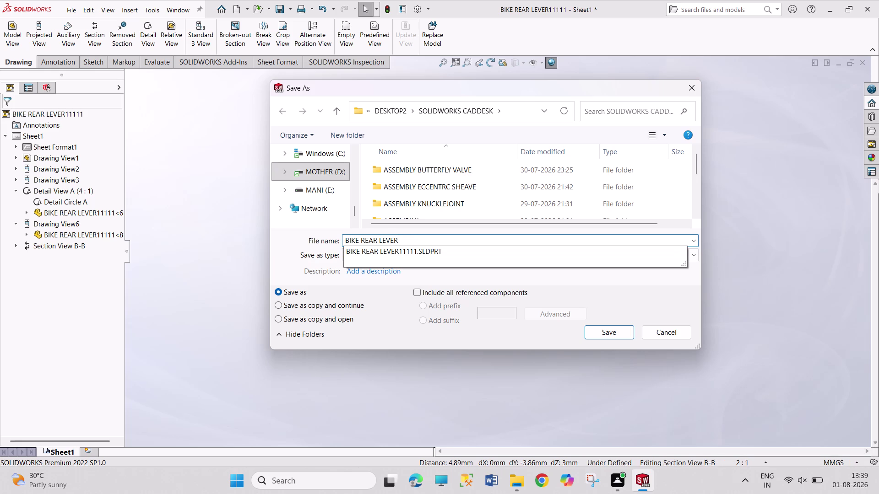
text(PDF)
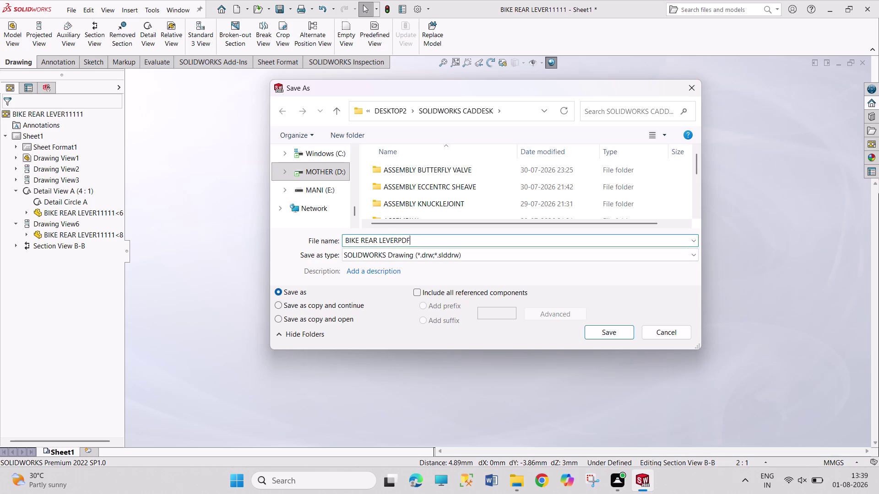
key(Left)
key(Left)
key(Left)
key(Left)
key(Right)
key(space)
key(Right)
key(Right)
key(Right)
key(Return)
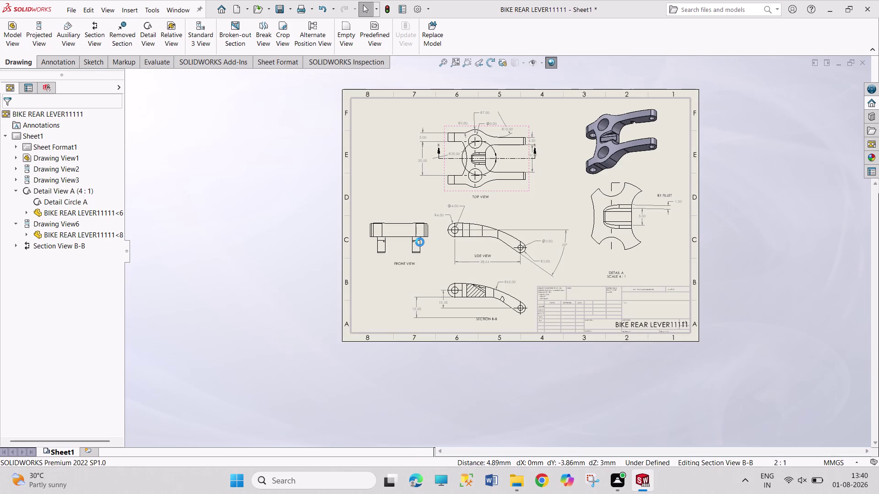